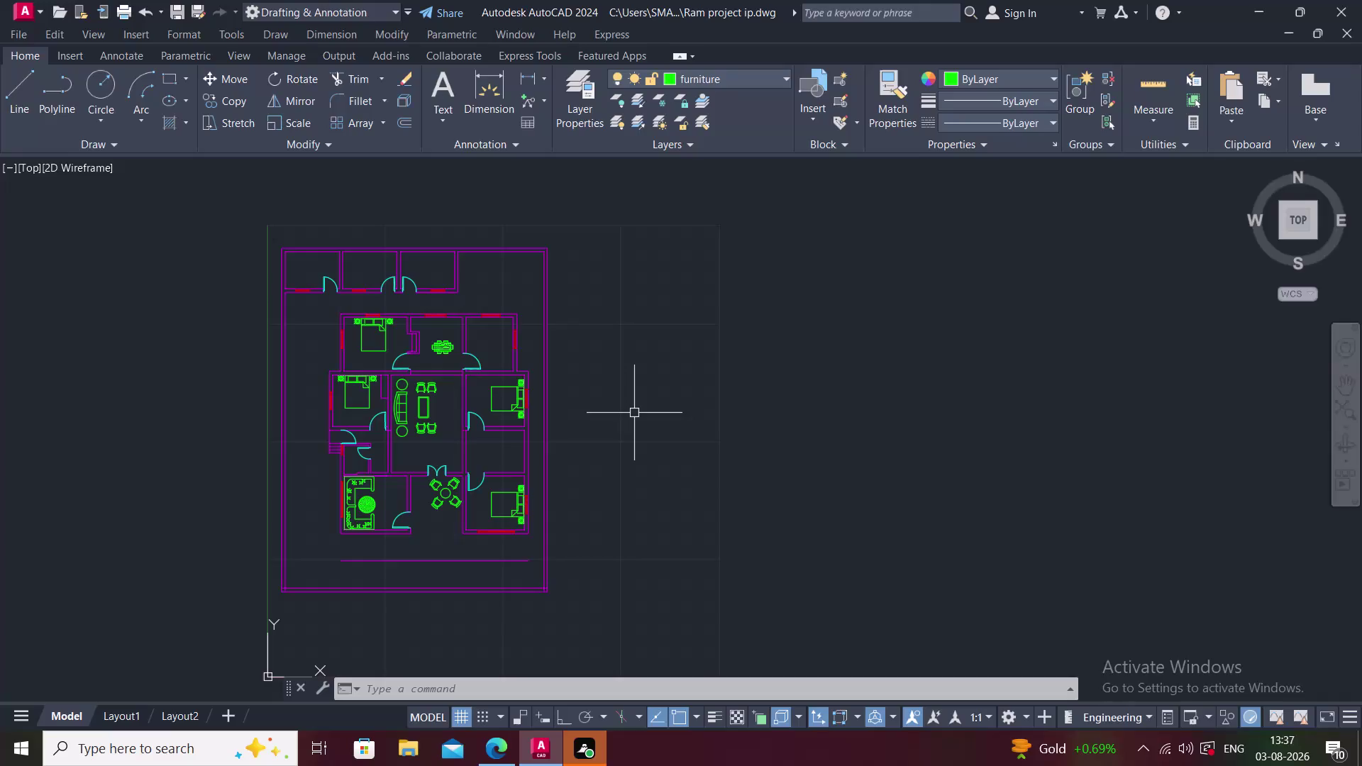
Reposition the floor plan and cancel the accidentally started DIMSTYLE command.
middle_drag(291, 481, 347, 426)
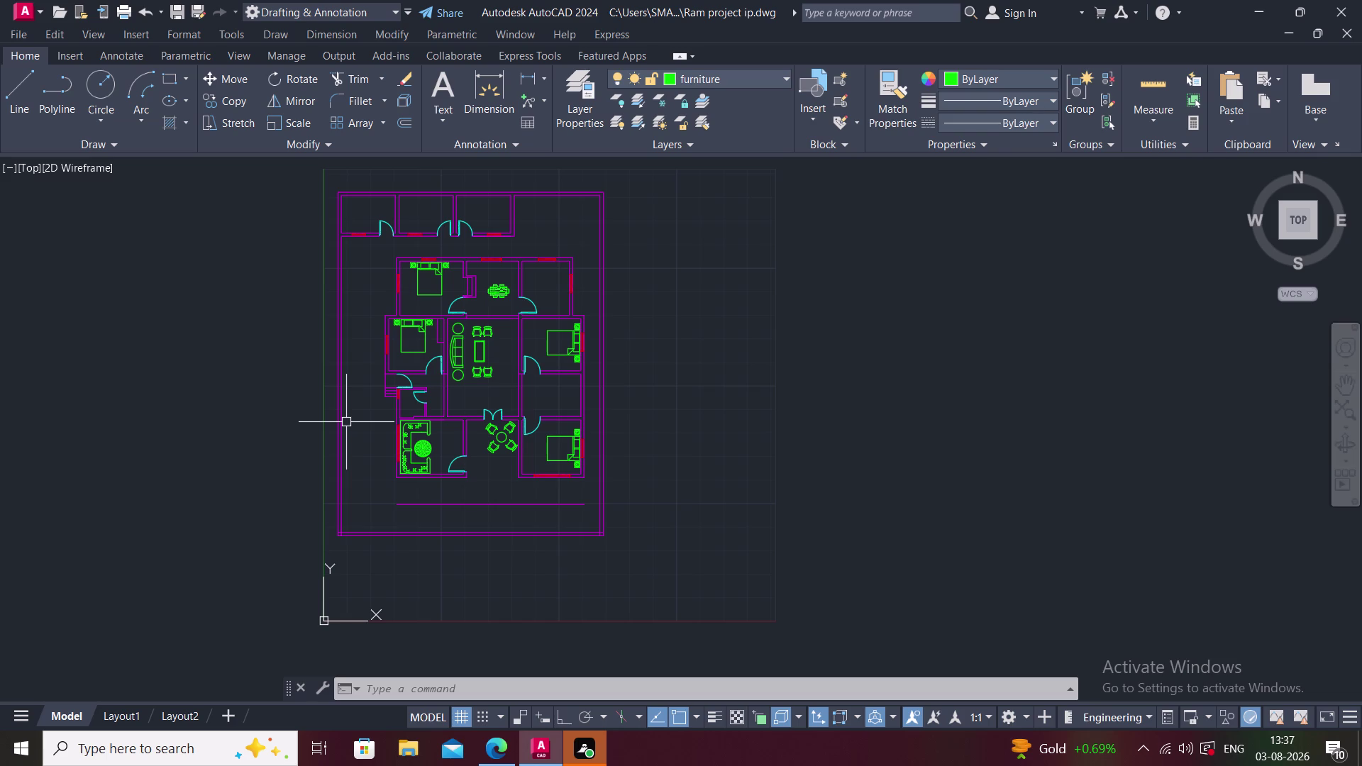
text(d)
key(space)
key(Escape)
key(Escape)
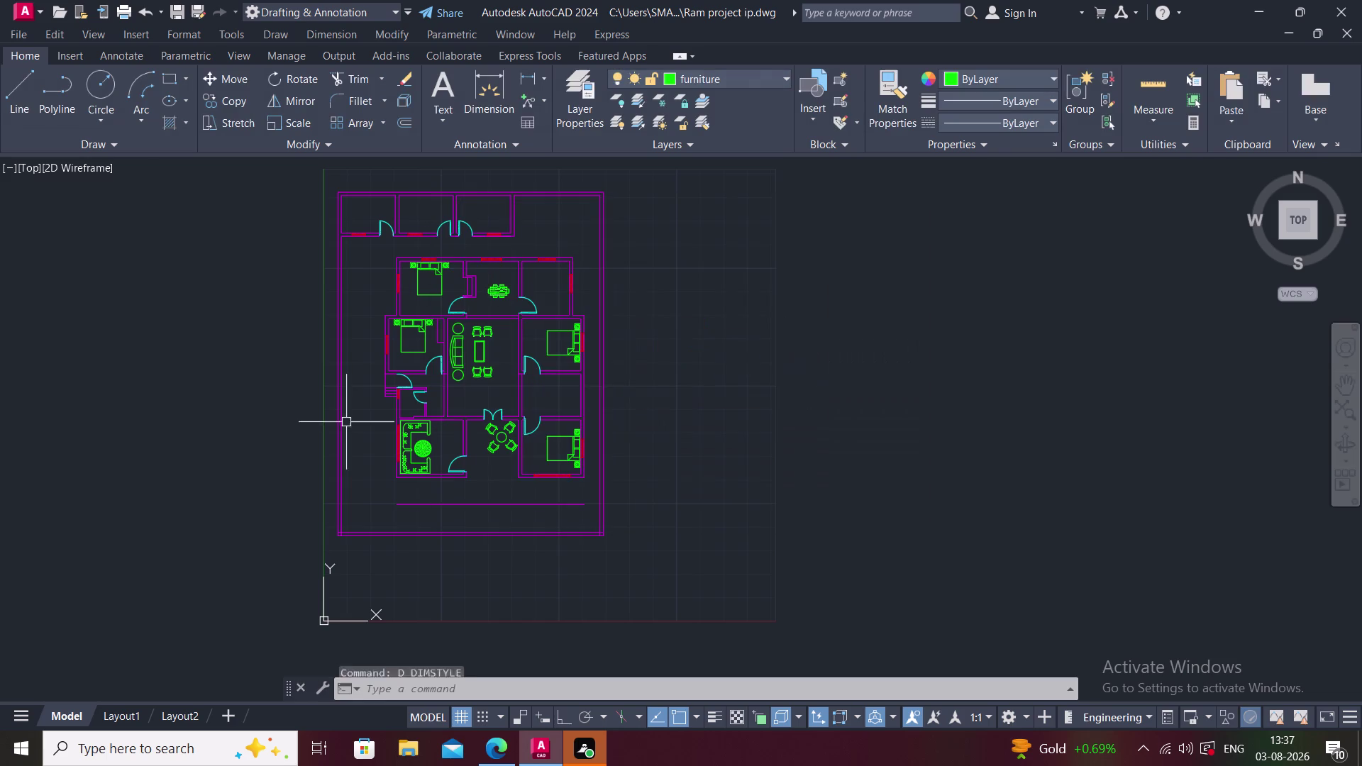
Zoom in on the upper rooms and discard the mistyped 'trxt' command.
middle_drag(407, 308, 424, 359)
scroll(up, 3)
middle_drag(400, 321, 426, 427)
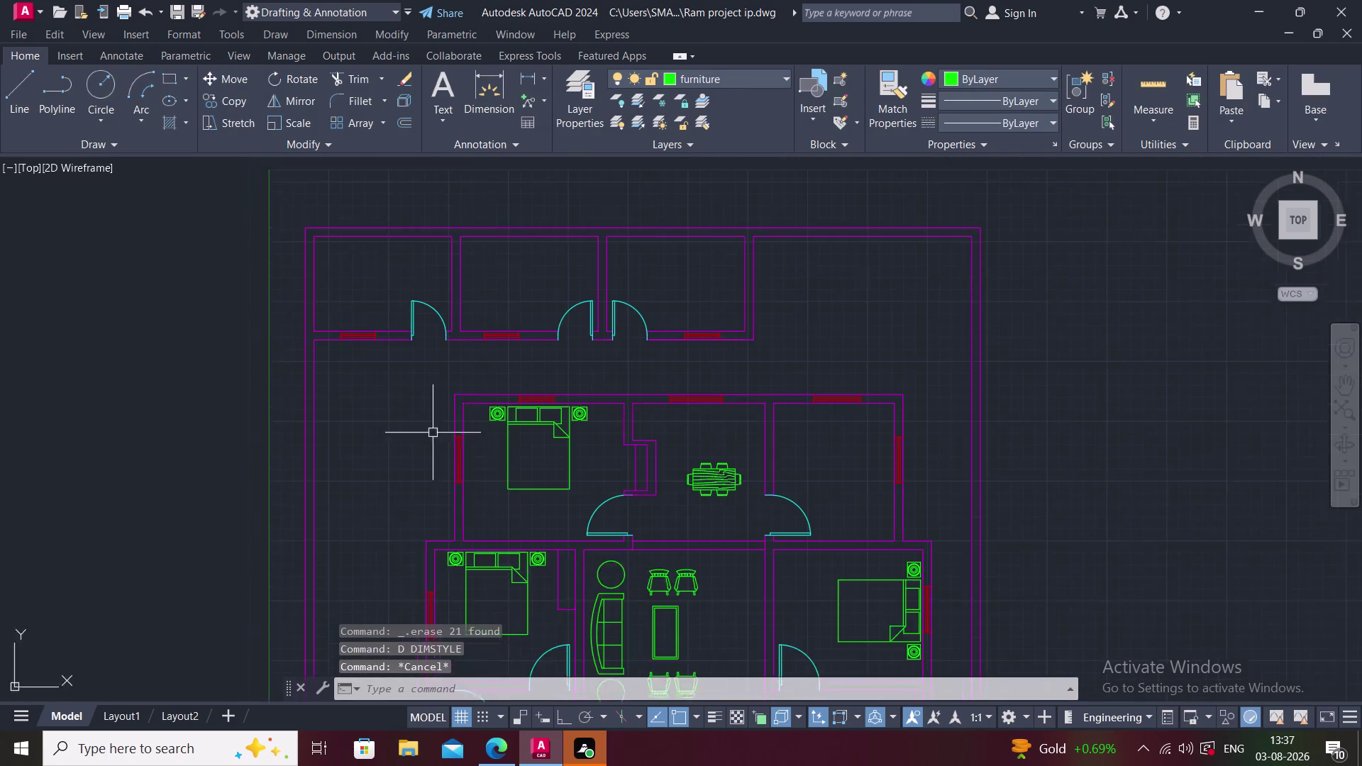
text(trxt)
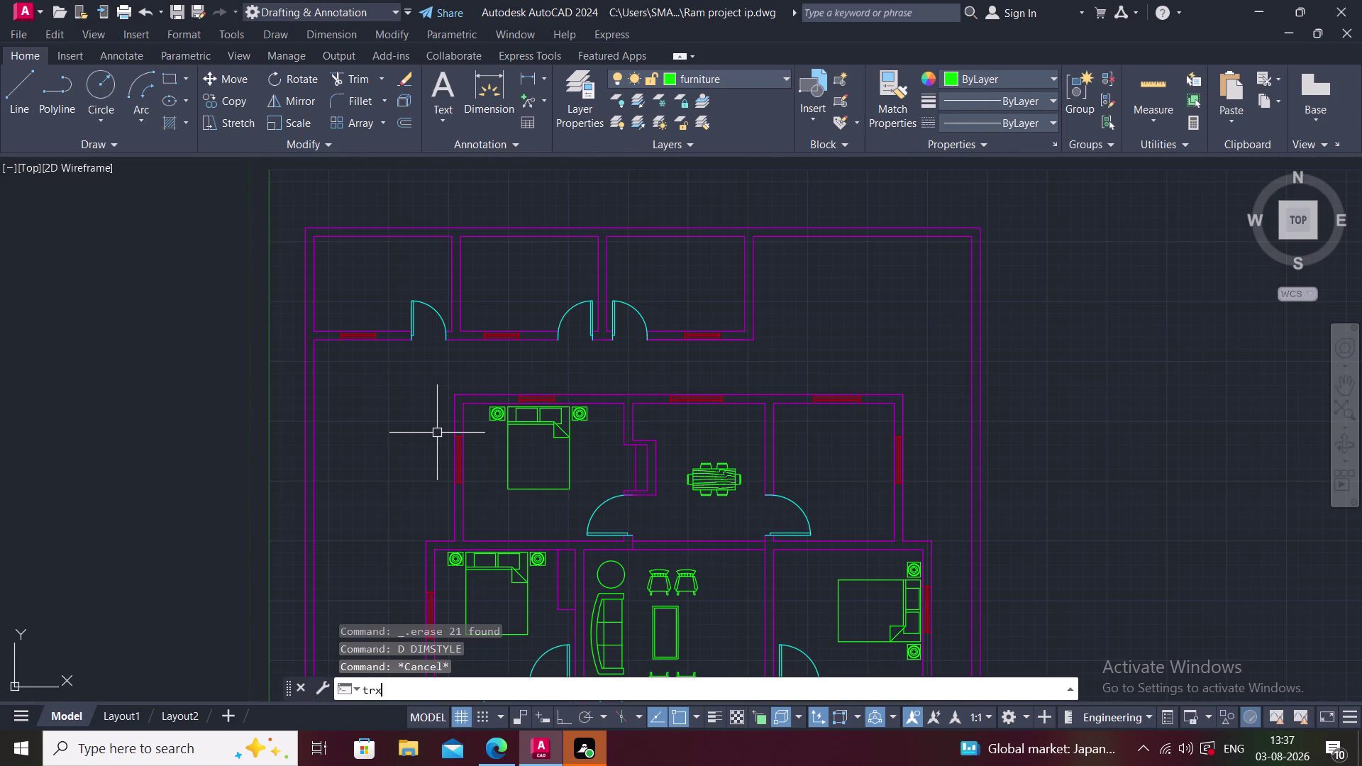
key(Escape)
key(Escape)
Start single-line TEXT in the top-left room, with height picked under Ortho and rotation 0.
text(t)
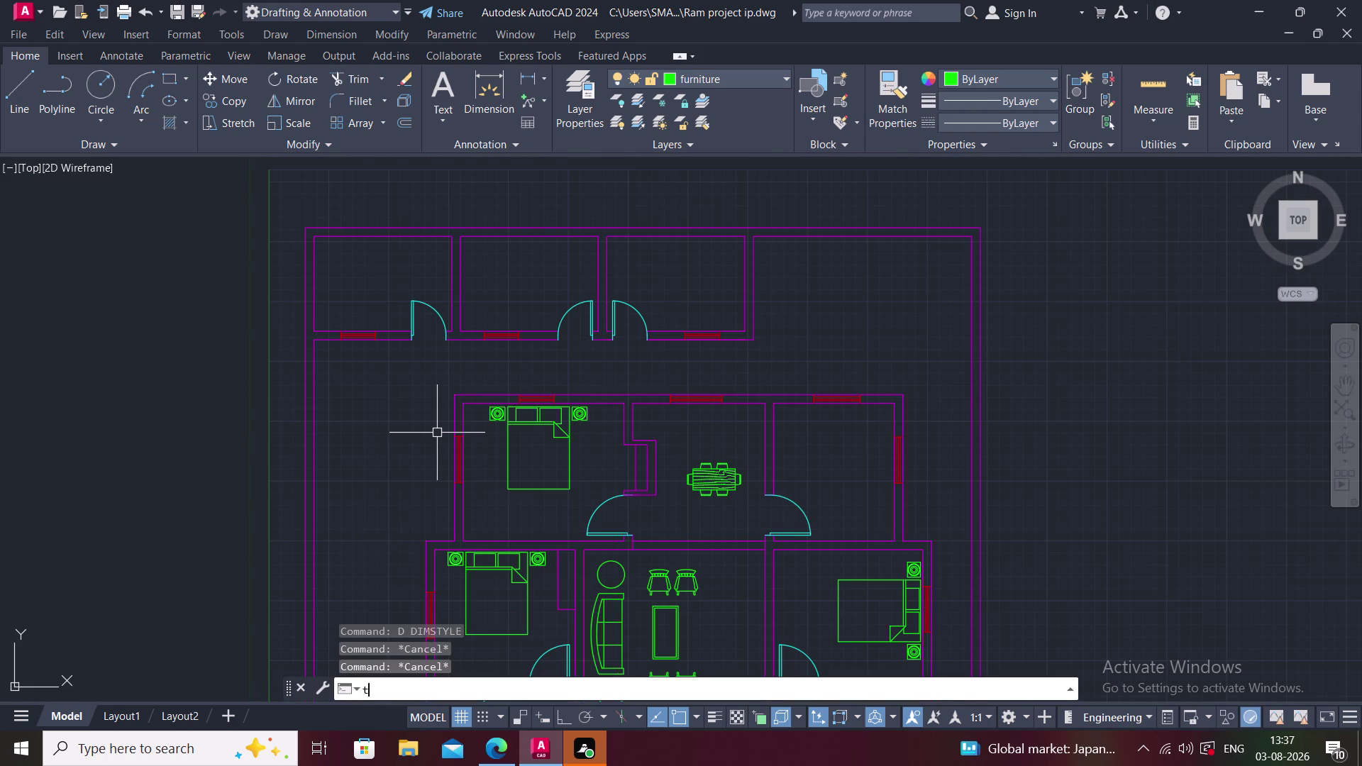
text(ext)
key(space)
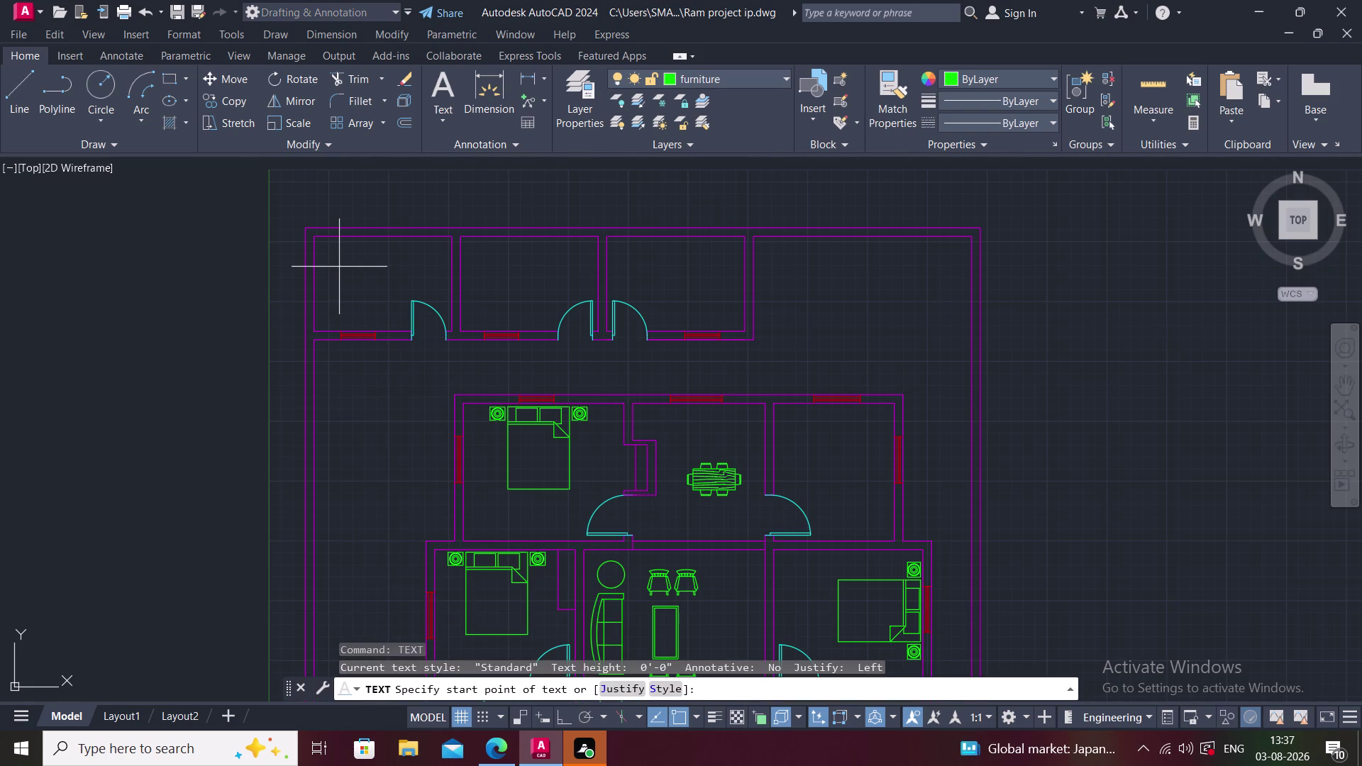
click(339, 266)
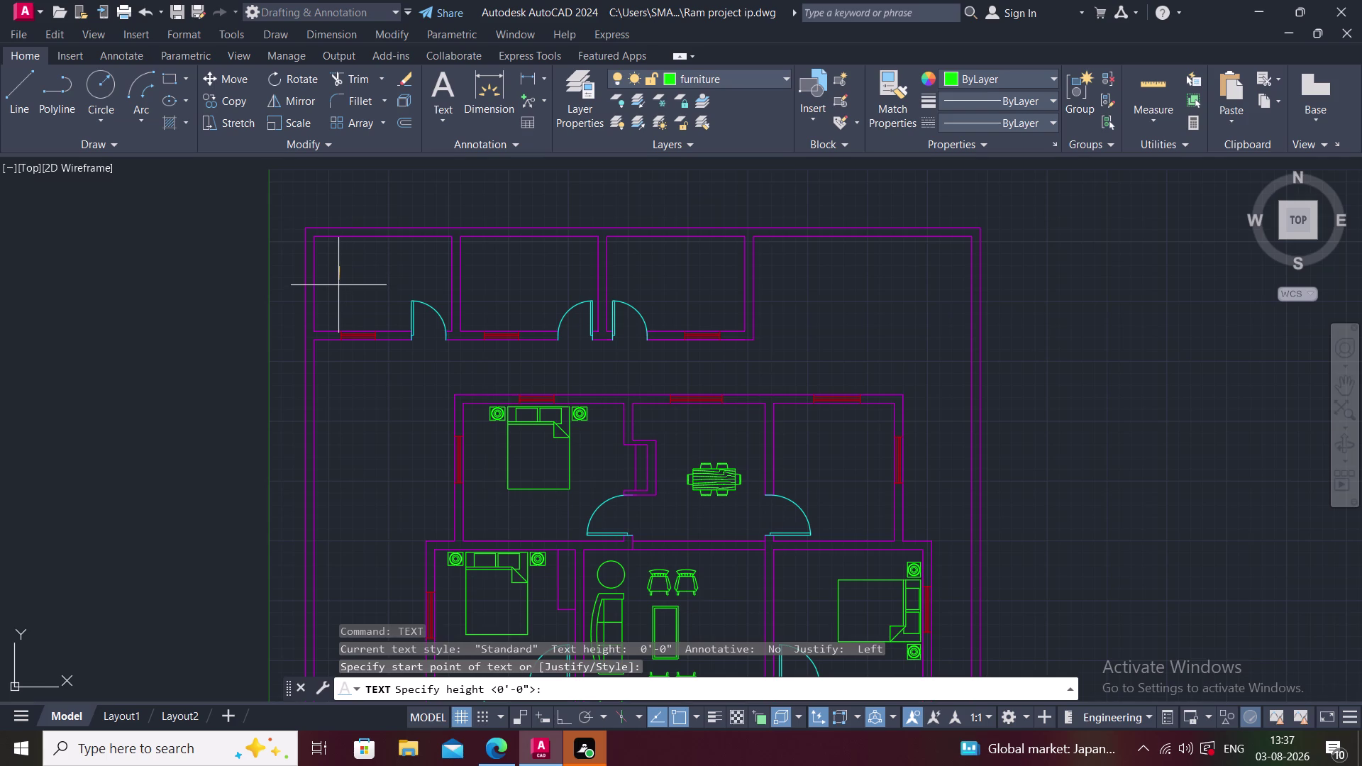
key(F8)
scroll(up, 3)
click(338, 285)
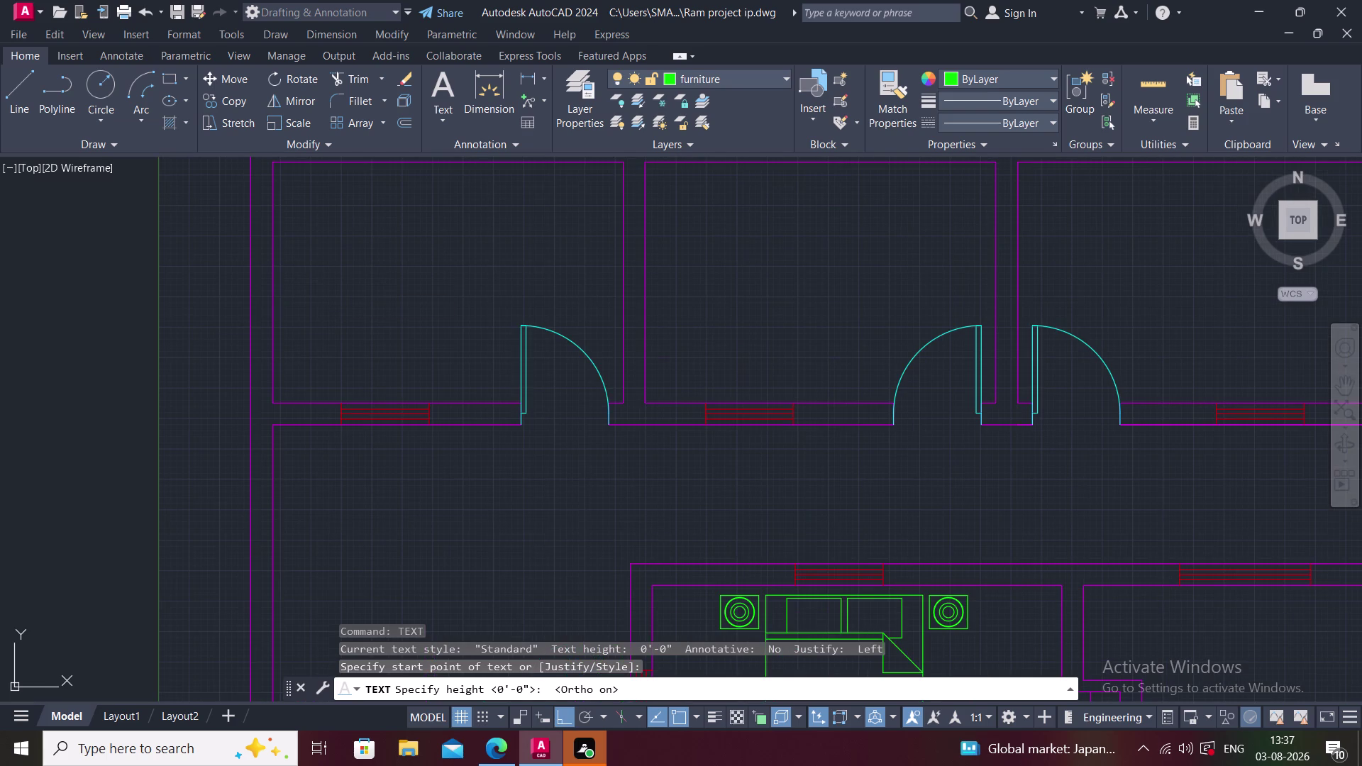
key(space)
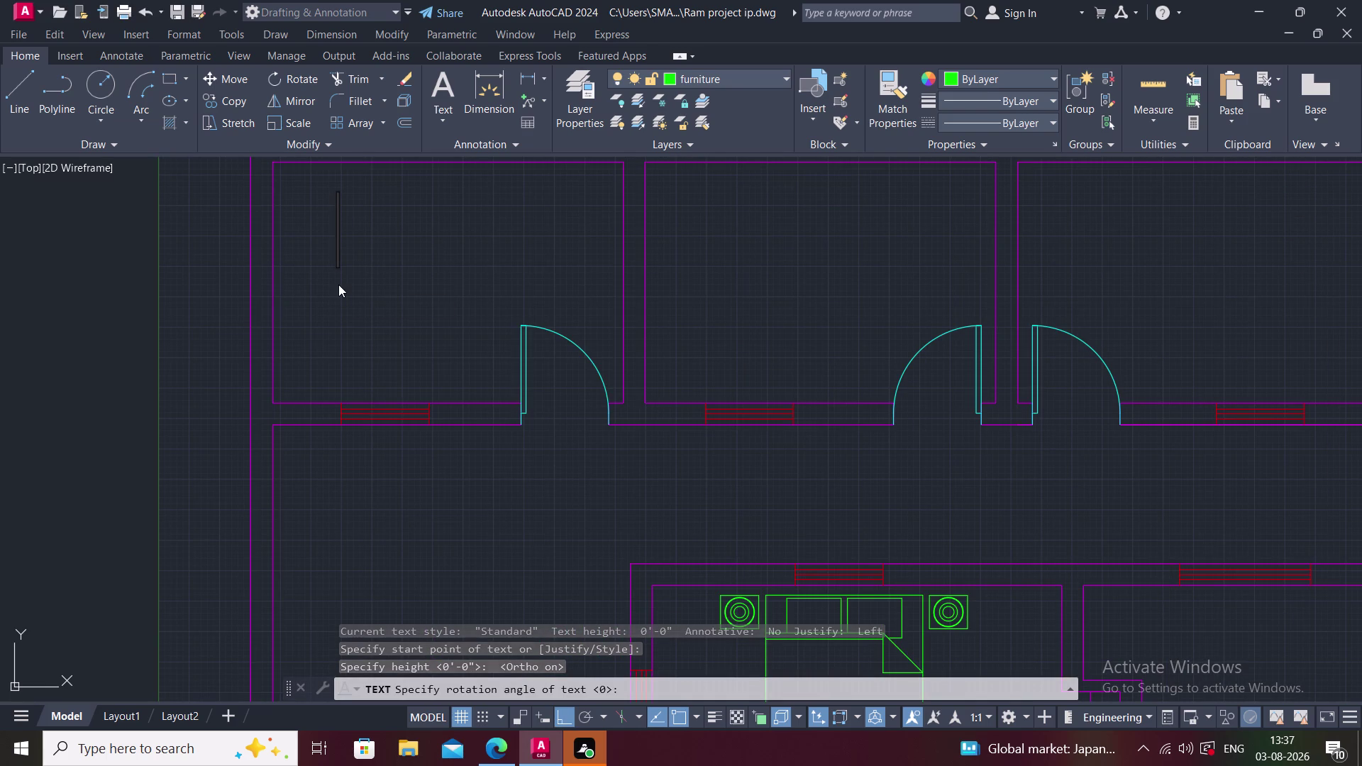
Enter the label text 'ROOM', end the text command and select the label.
text(RO)
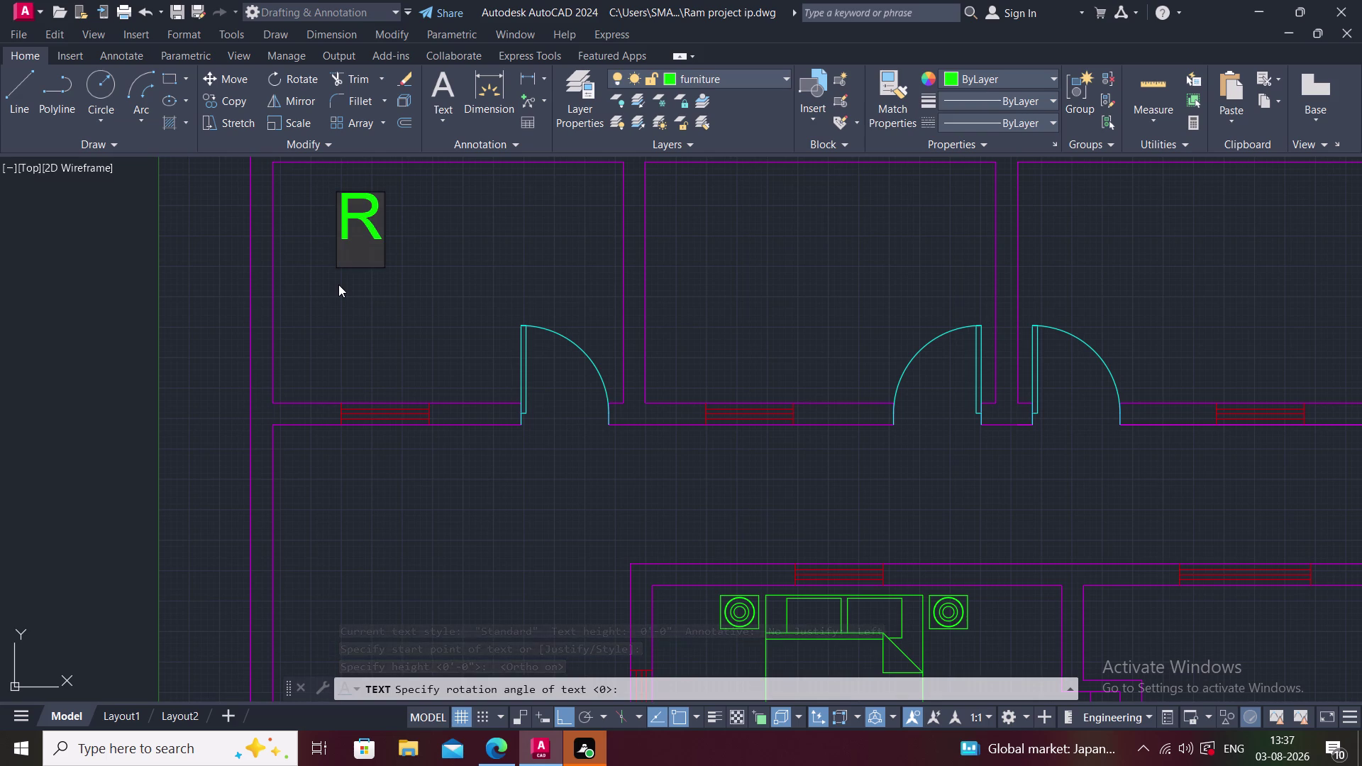
text(M)
key(BackSpace)
text(O)
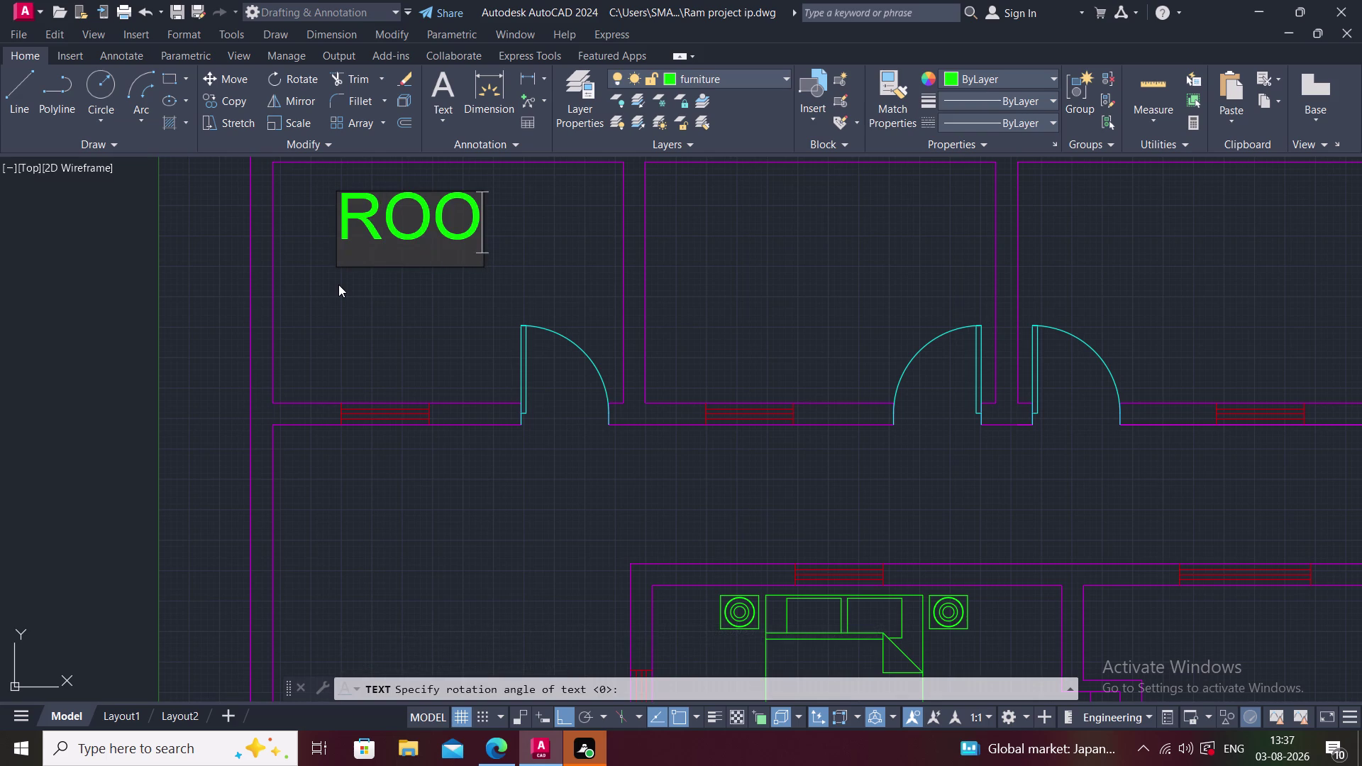
text(M)
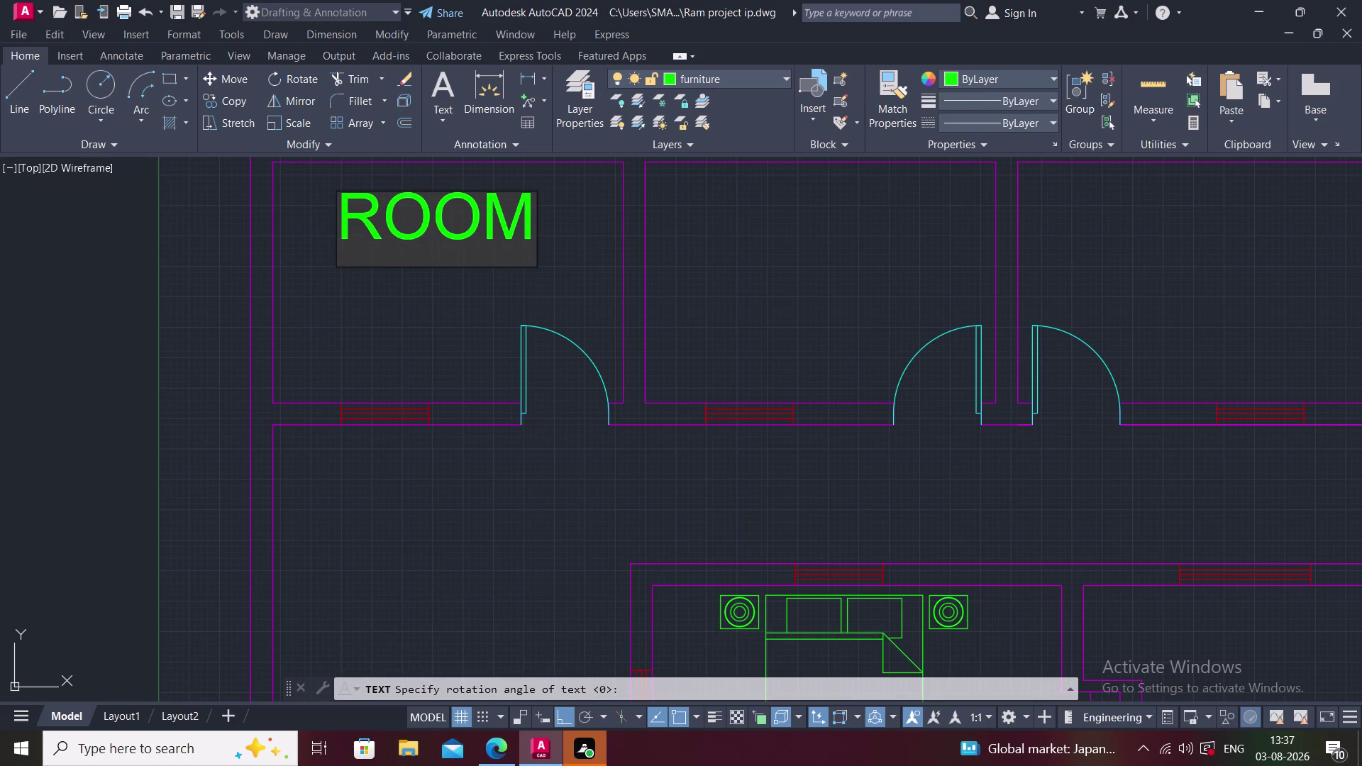
click(413, 322)
middle_drag(414, 322, 372, 358)
key(Escape)
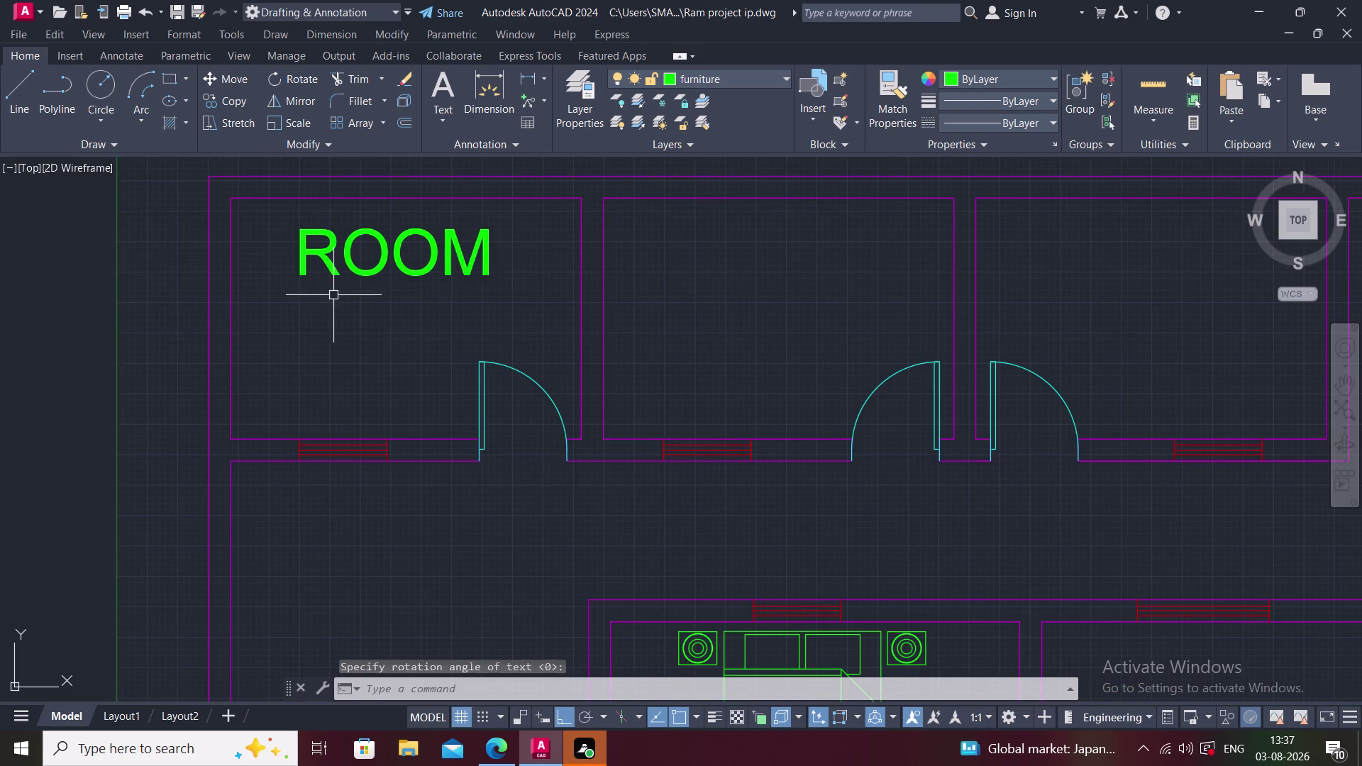
click(308, 247)
Change a layer's colour to yellow from the layer list, turning the ROOM label yellow.
click(762, 80)
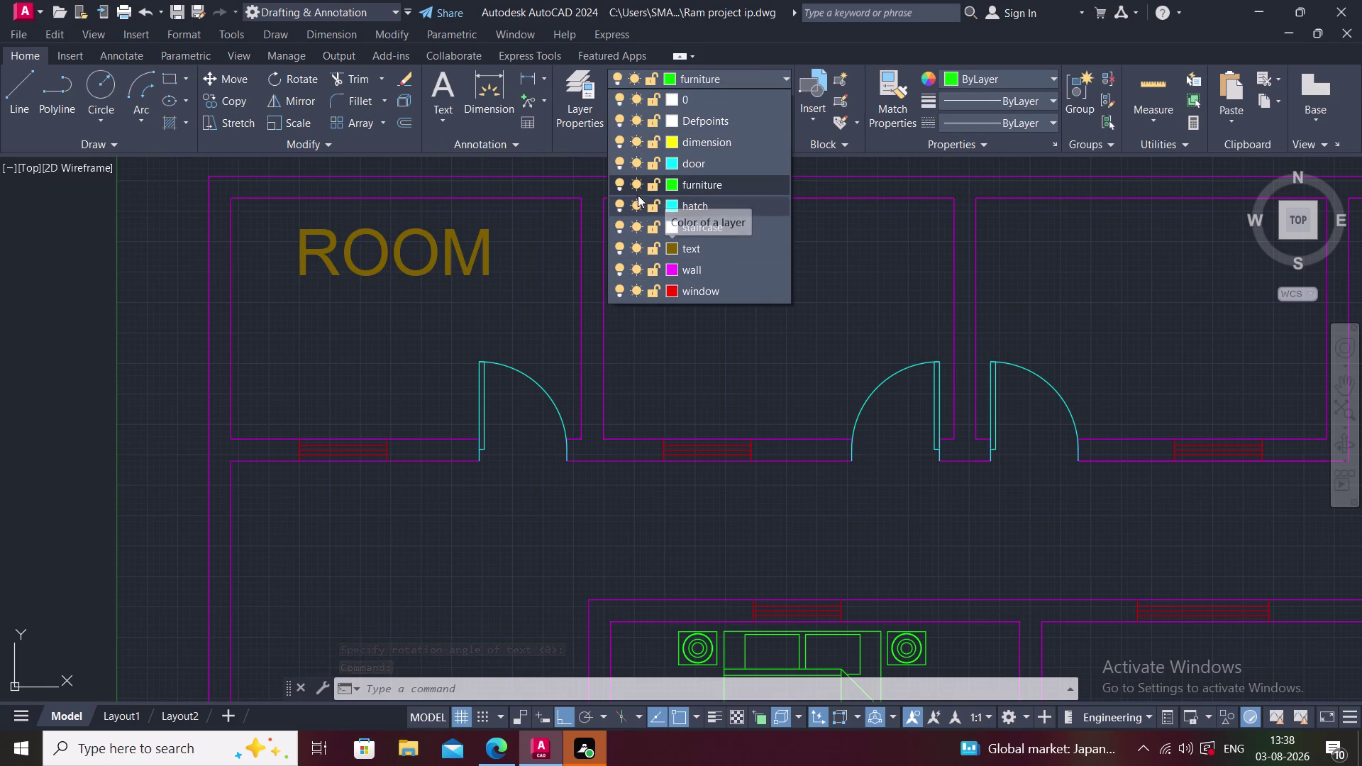
click(677, 142)
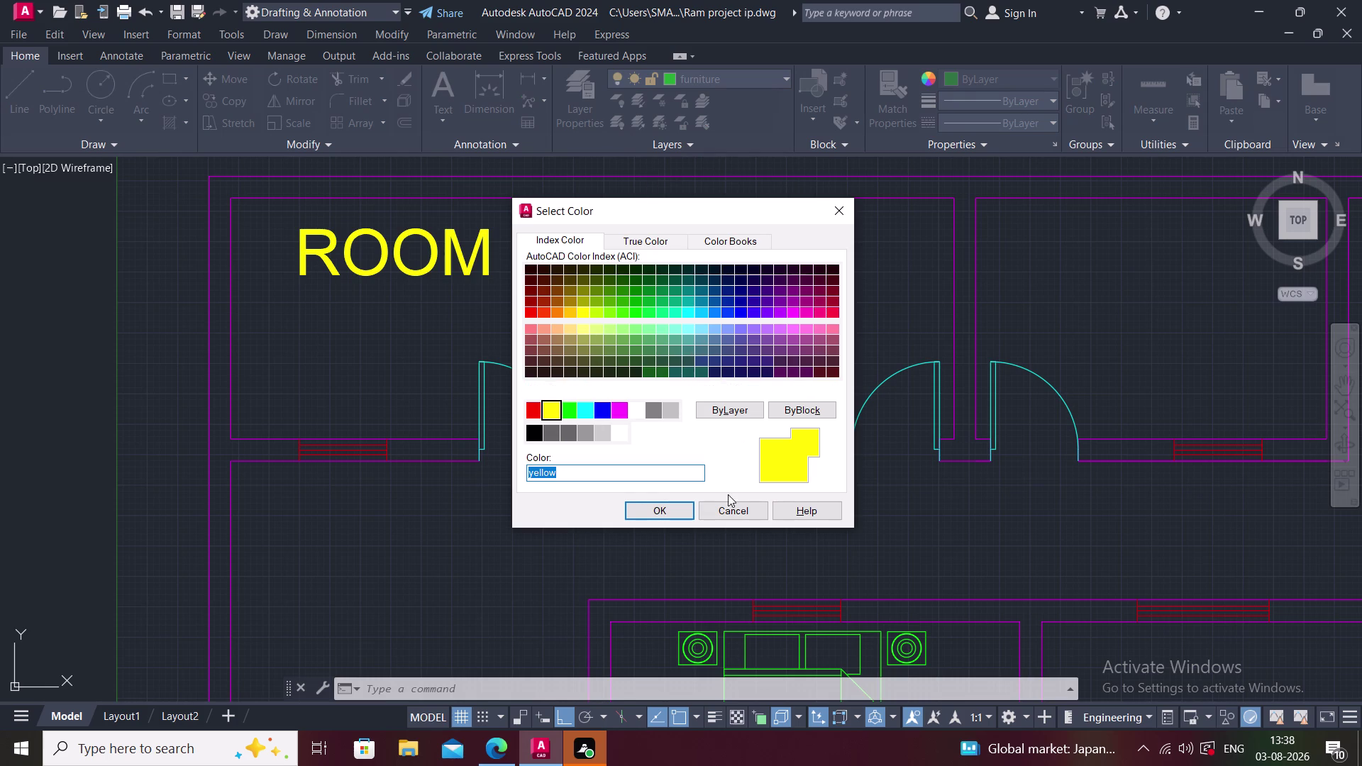
click(668, 515)
click(426, 377)
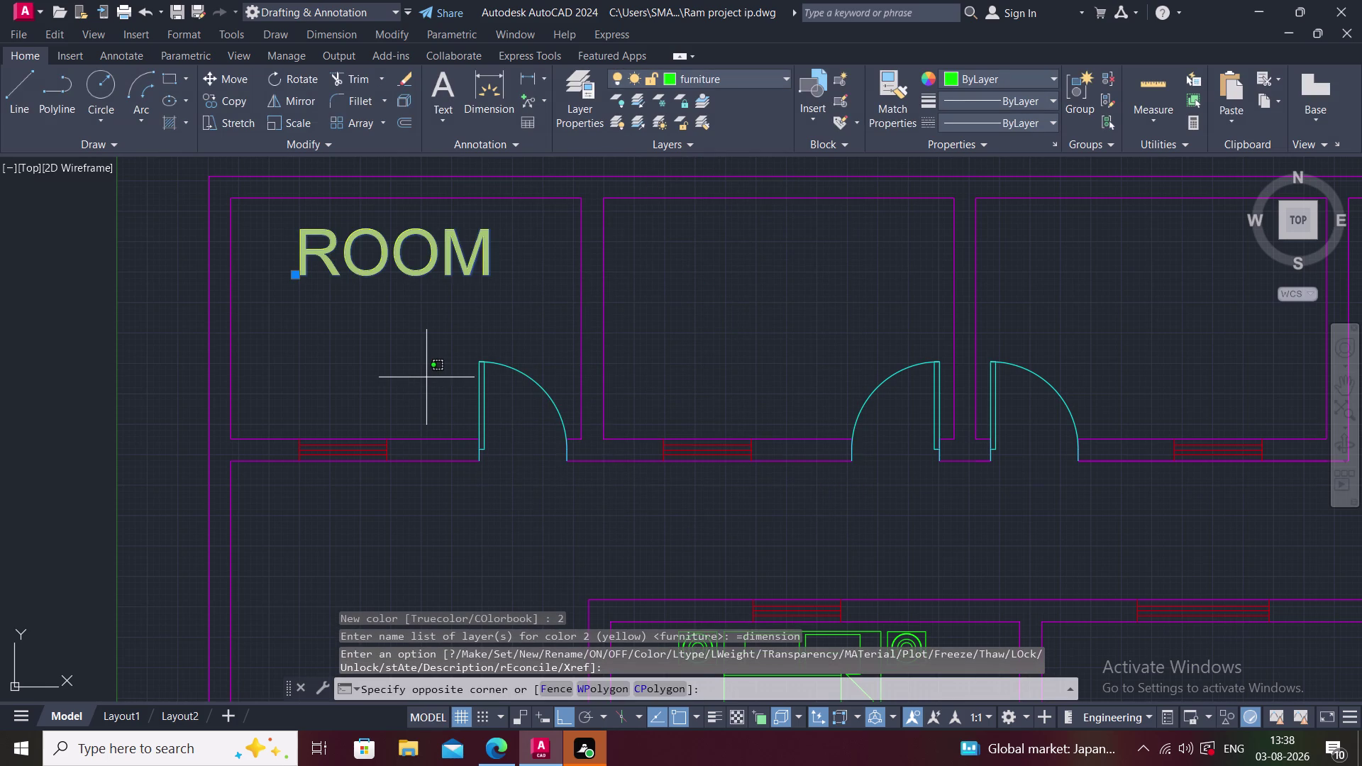
key(Escape)
key(Escape)
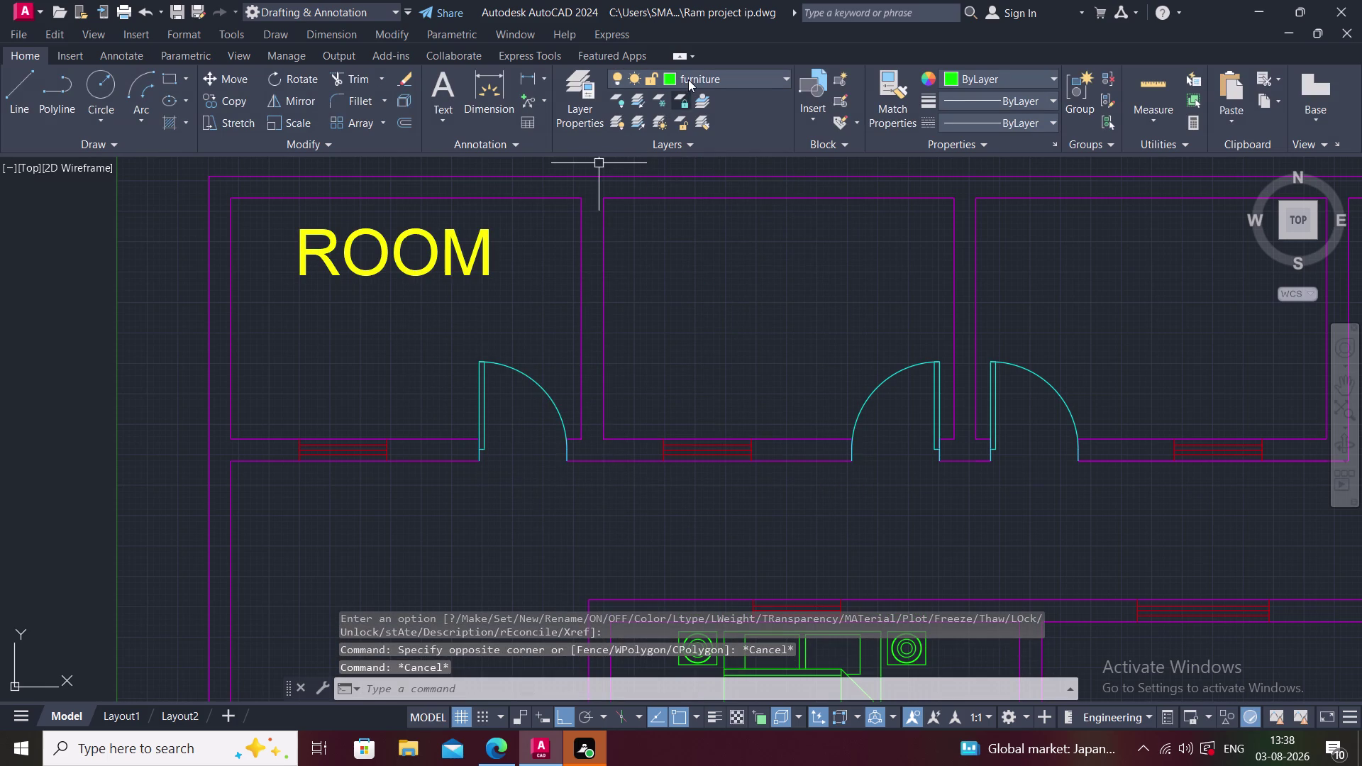
Make the dimension layer the current layer.
click(688, 79)
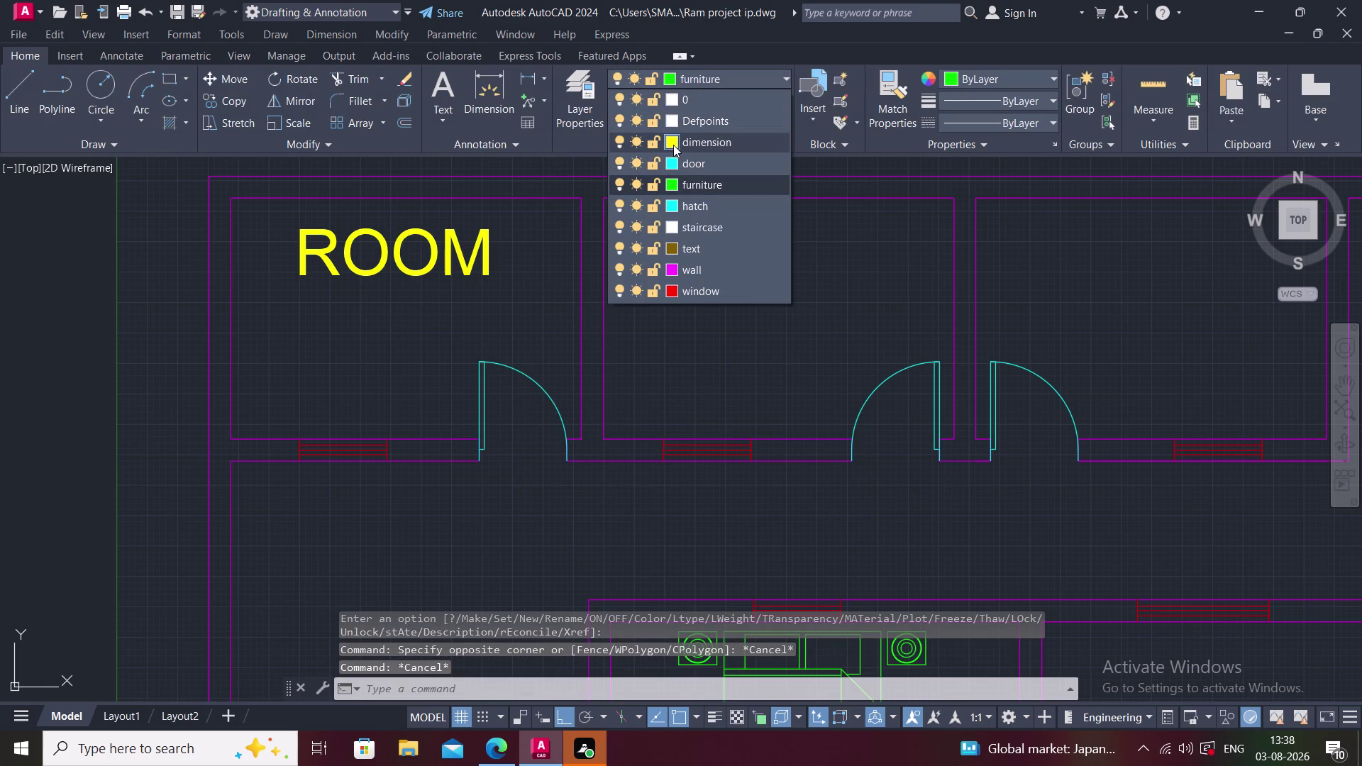
click(698, 140)
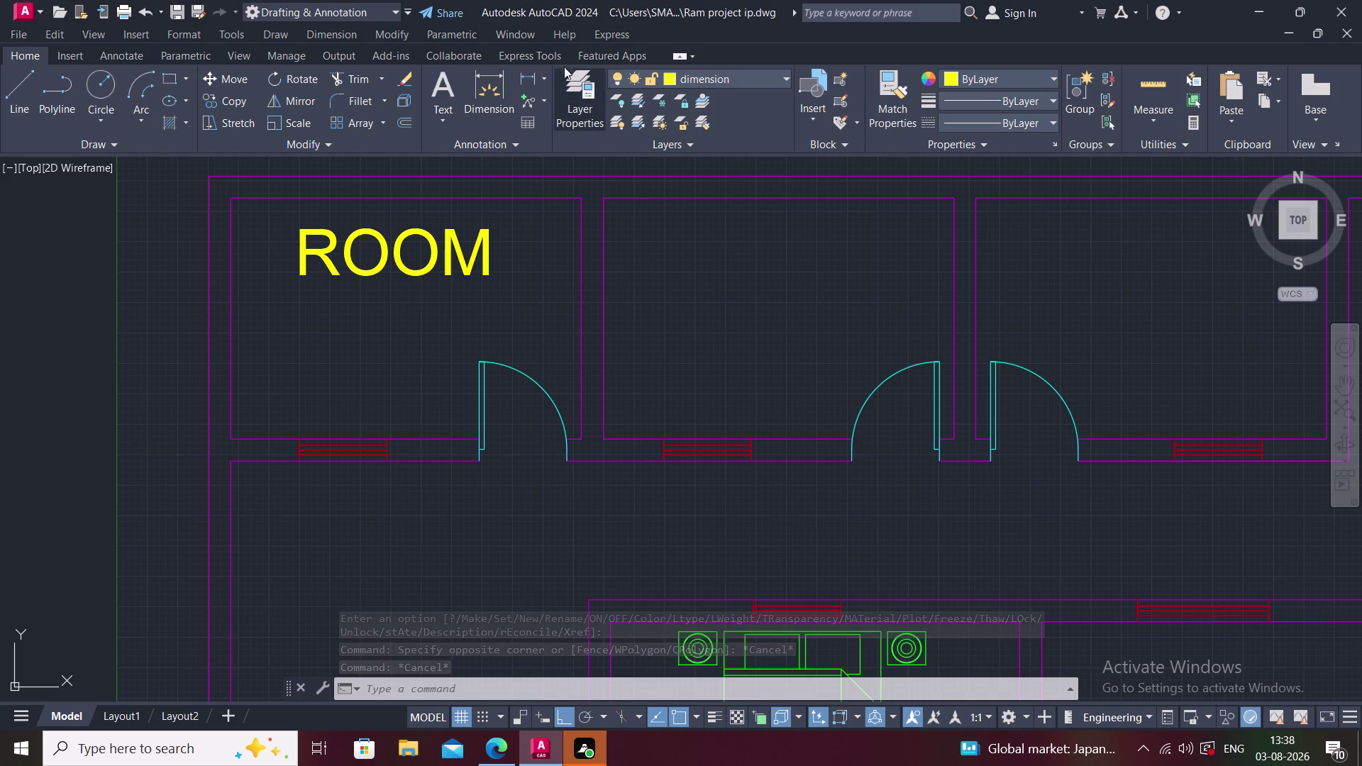
click(573, 132)
In Layer Properties Manager, recolour the text layer from 44 to yellow and close it.
click(579, 114)
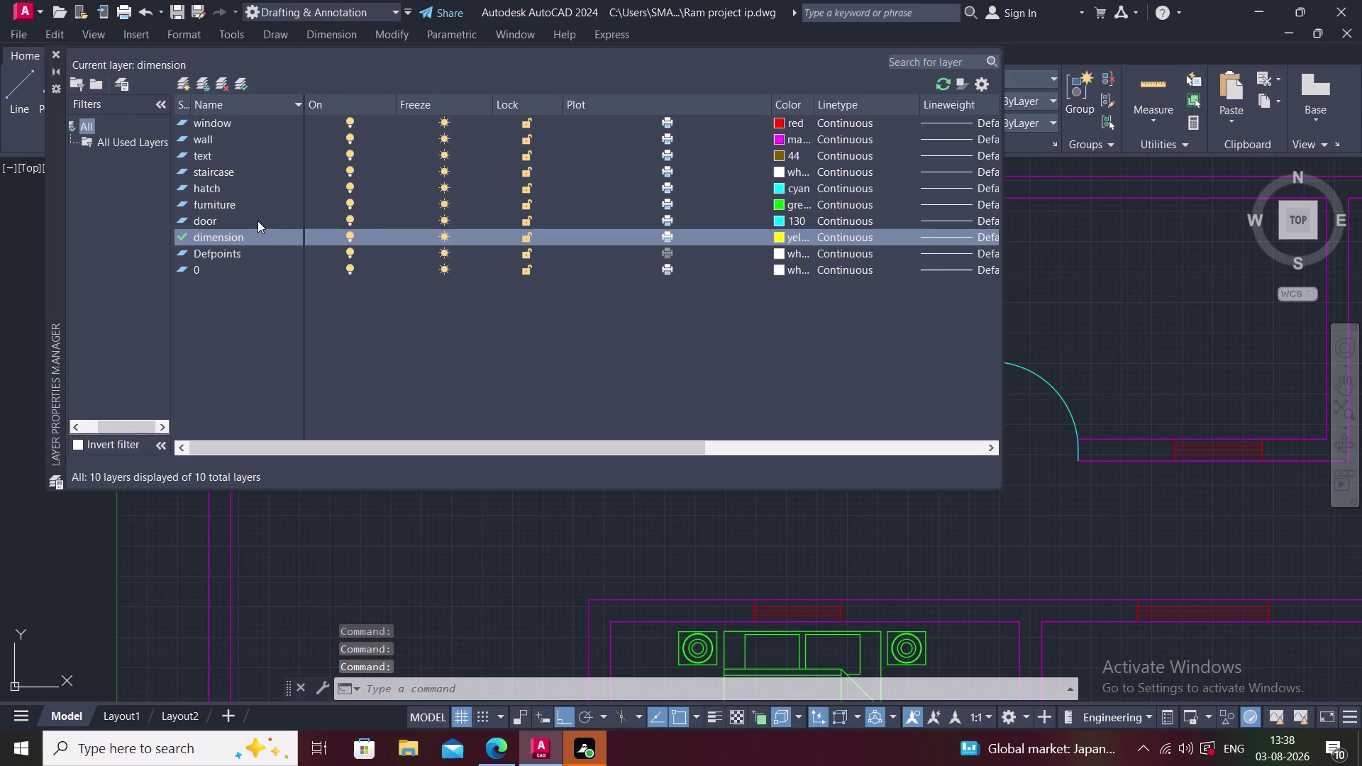
click(267, 148)
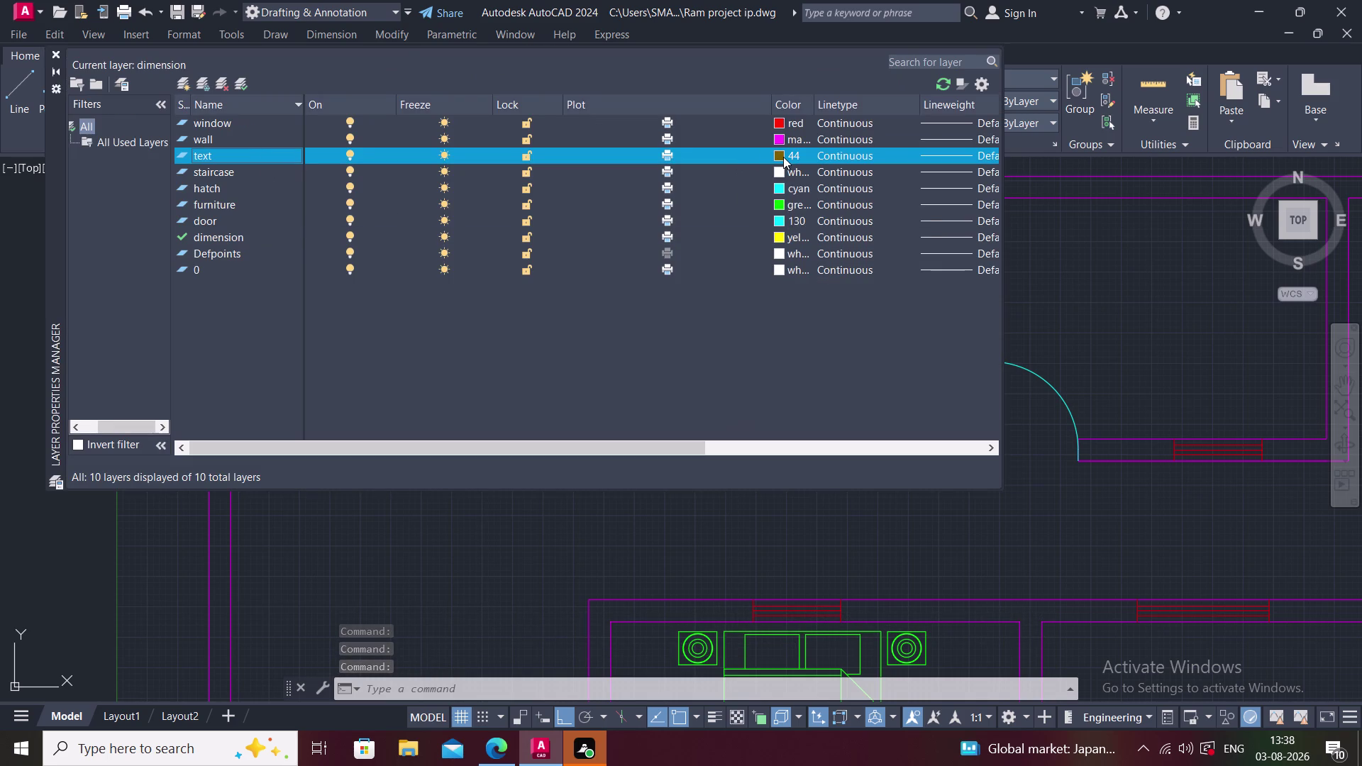
click(777, 156)
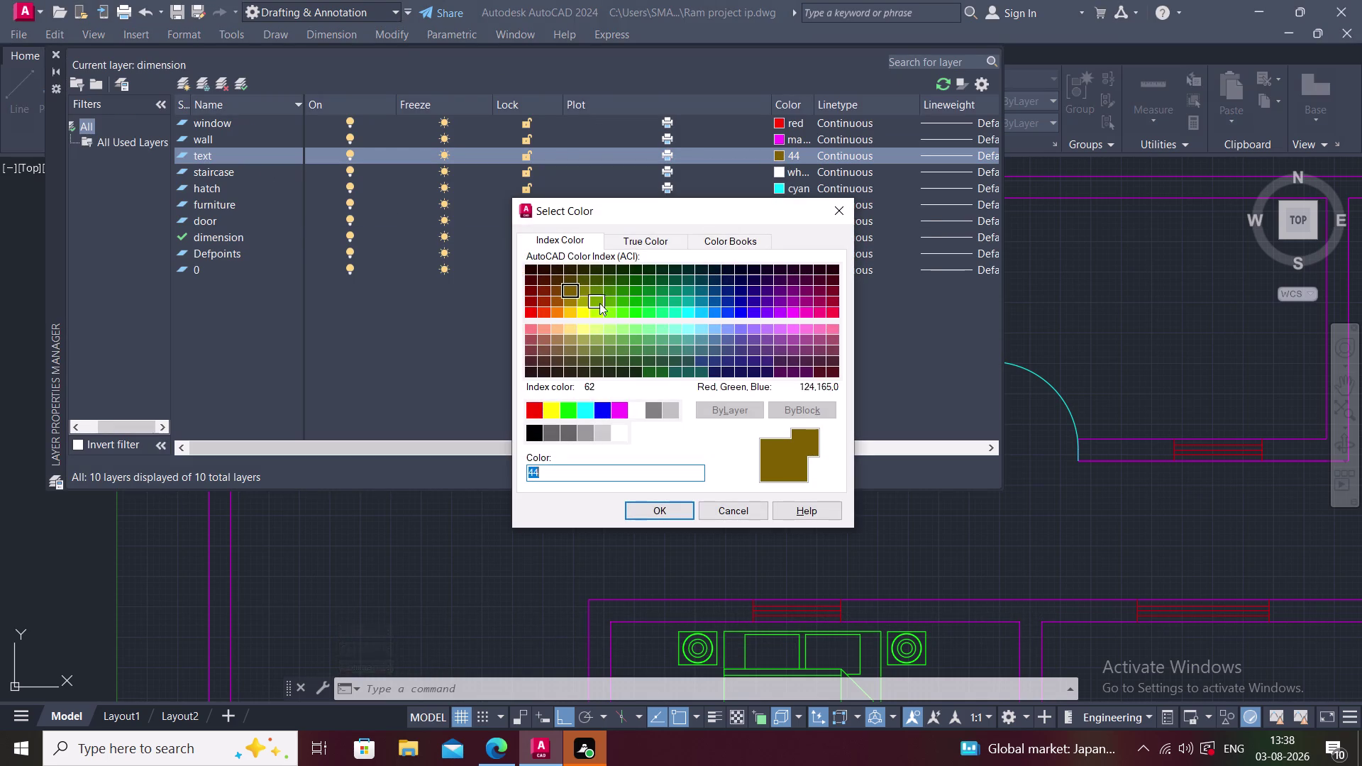
click(547, 413)
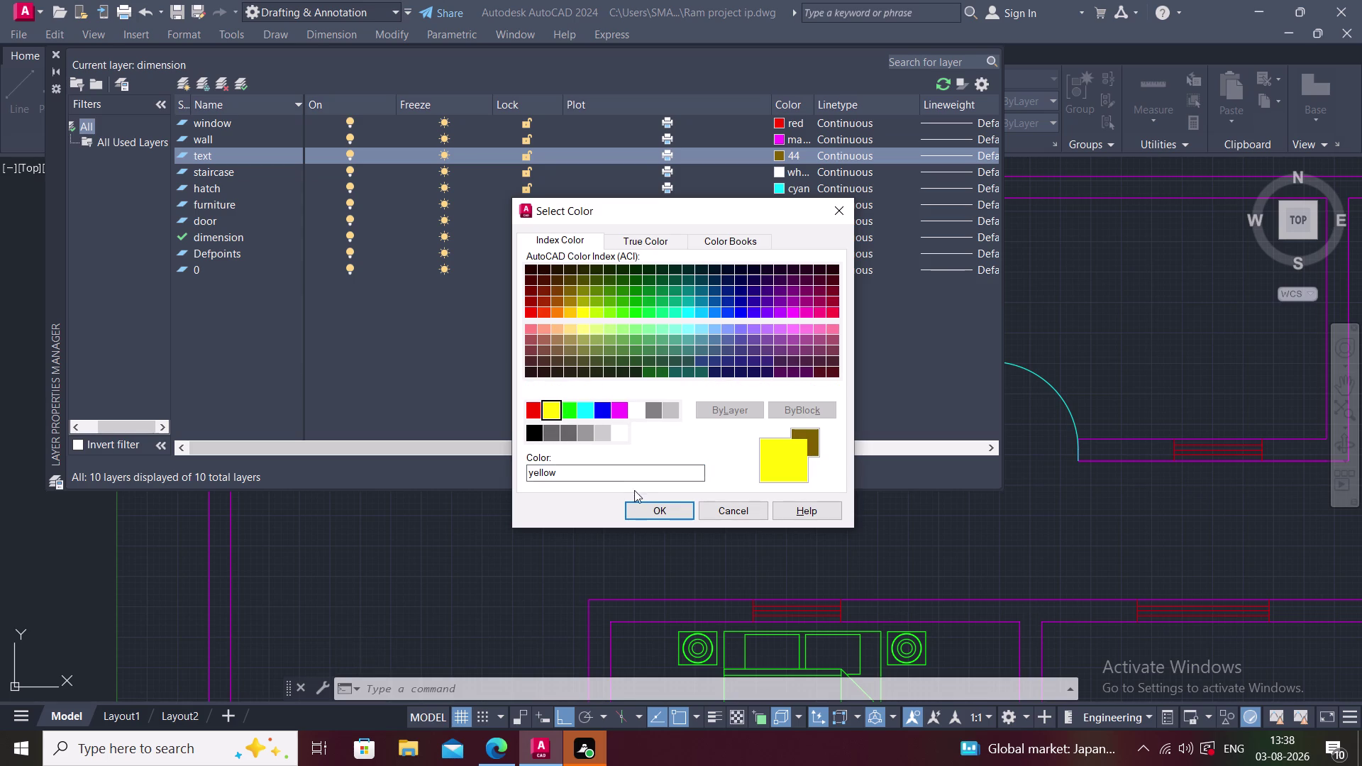
click(640, 508)
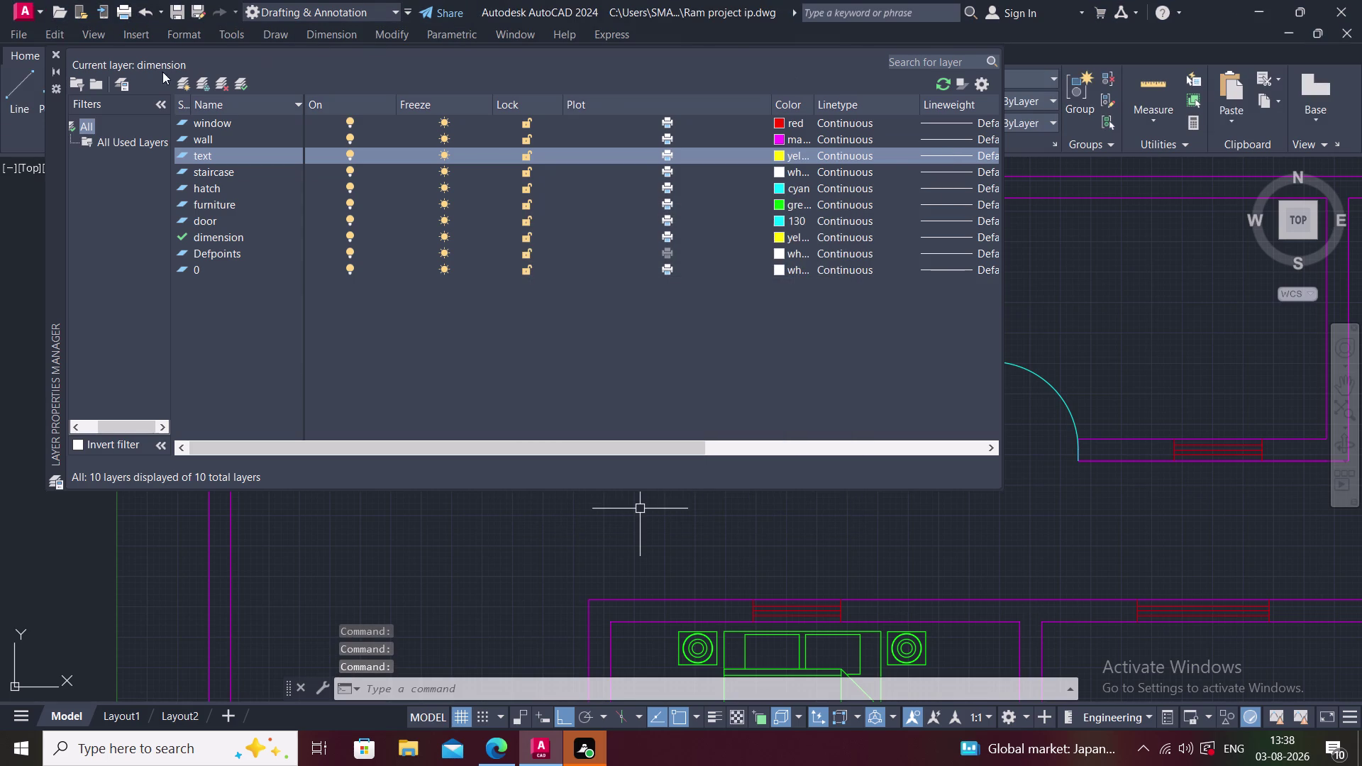
click(55, 51)
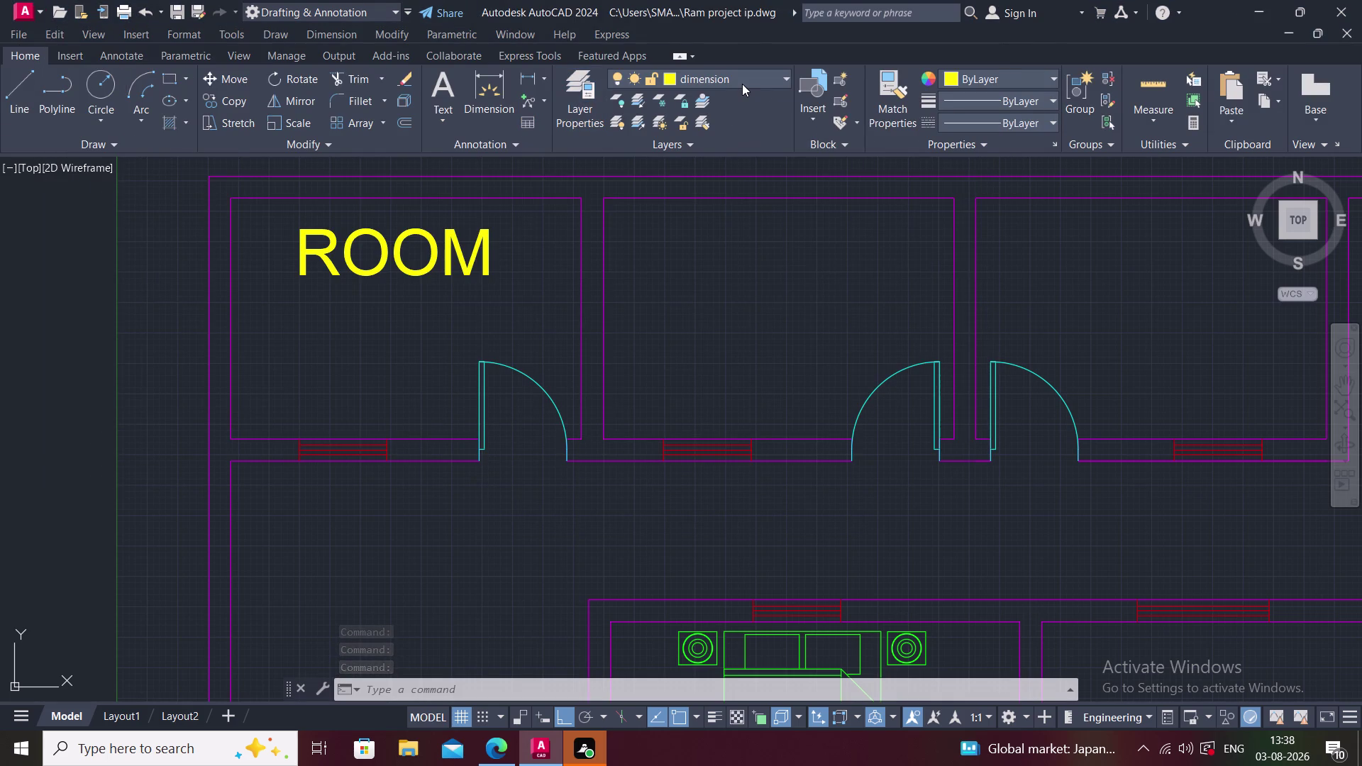
click(742, 84)
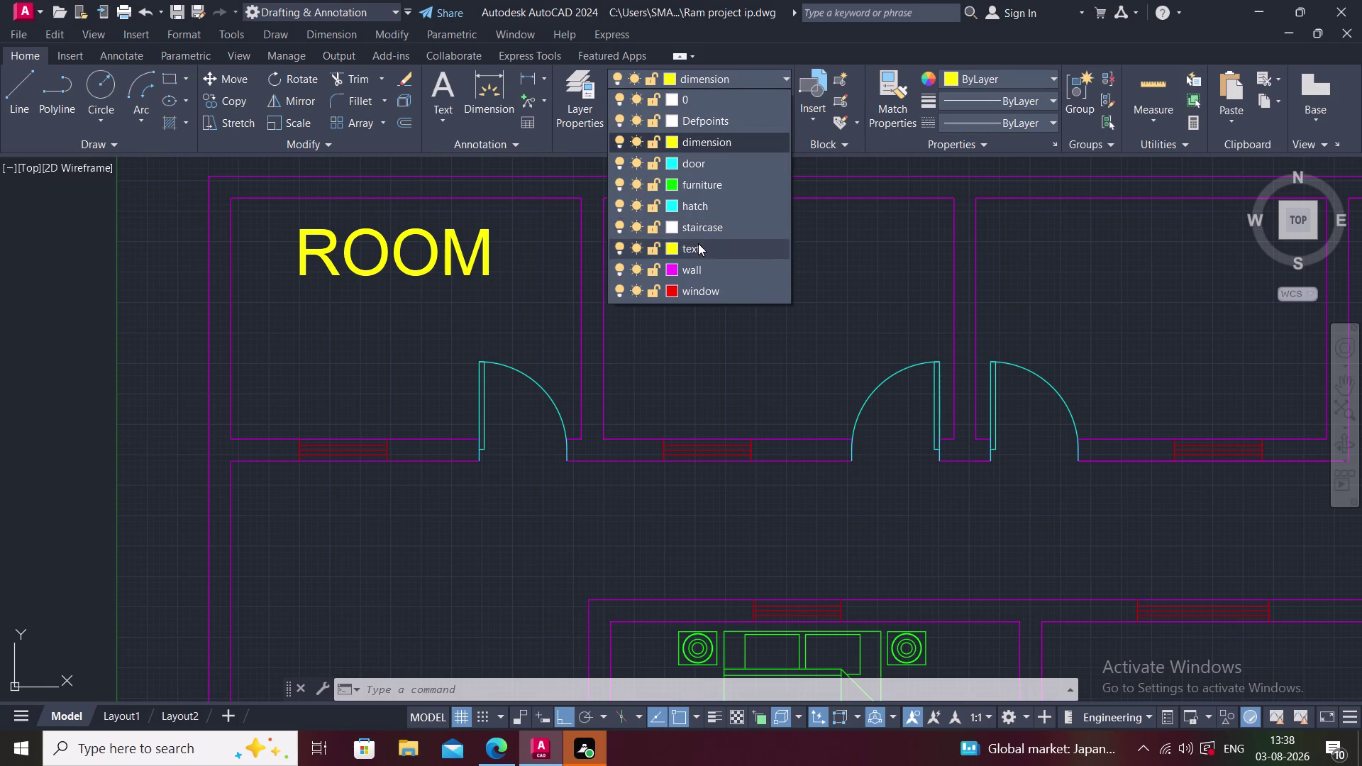
Make text the current layer and select the ROOM label after stray edit attempts.
click(697, 244)
middle_drag(593, 268, 564, 272)
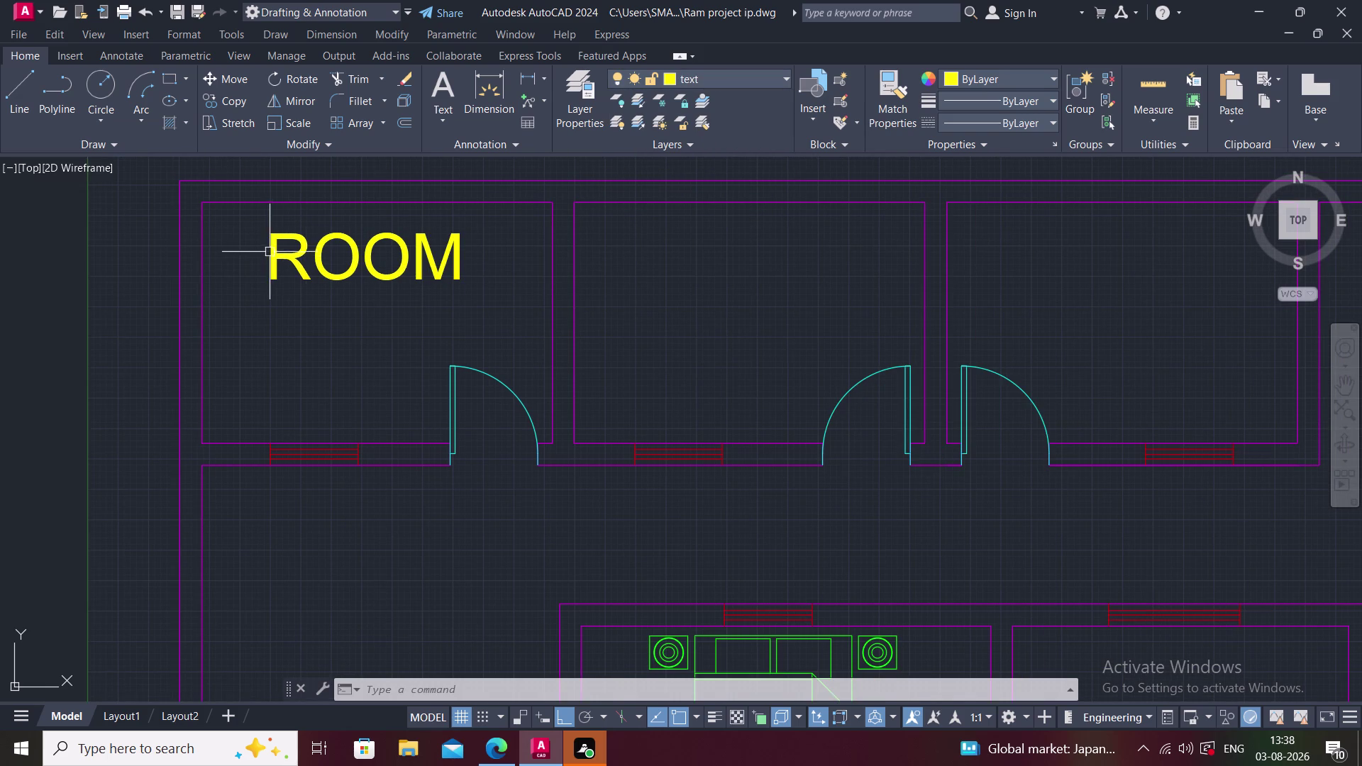
click(273, 243)
double_click(275, 243)
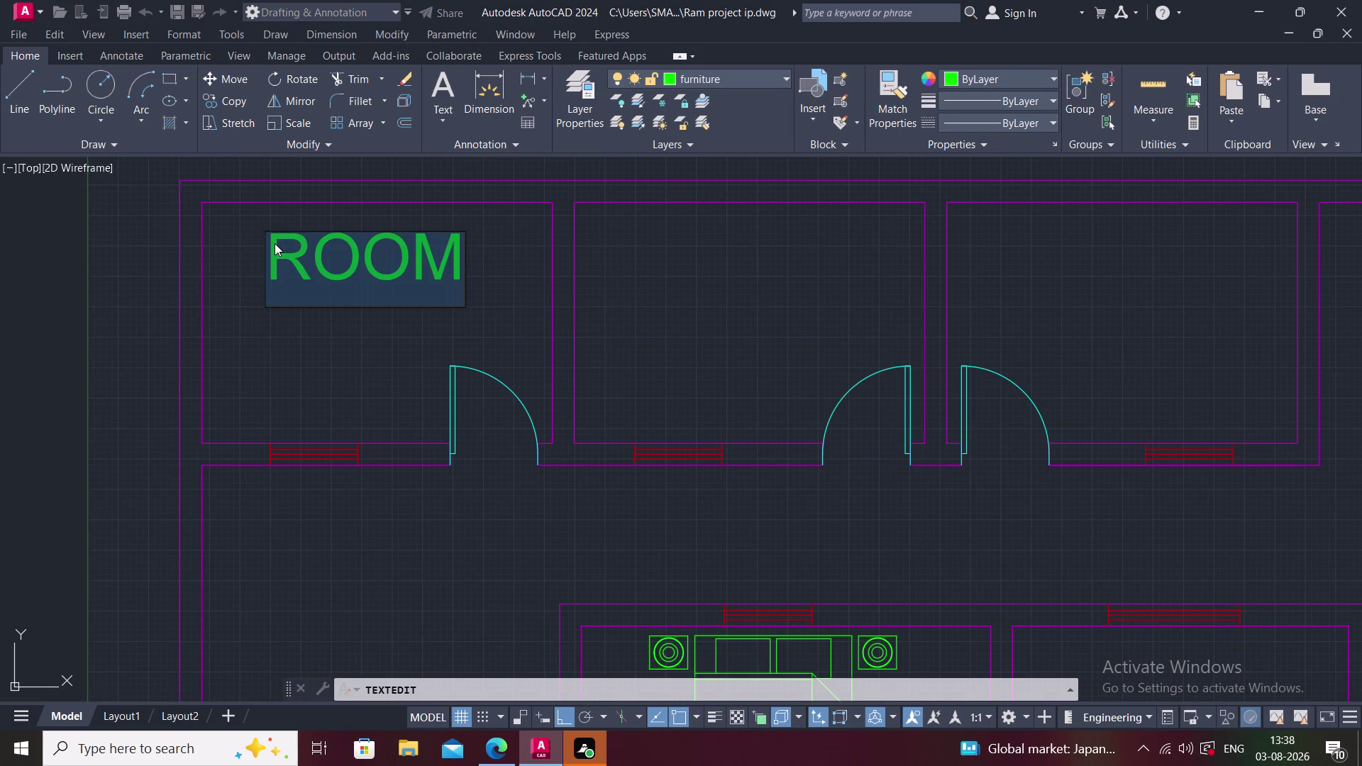
key(Escape)
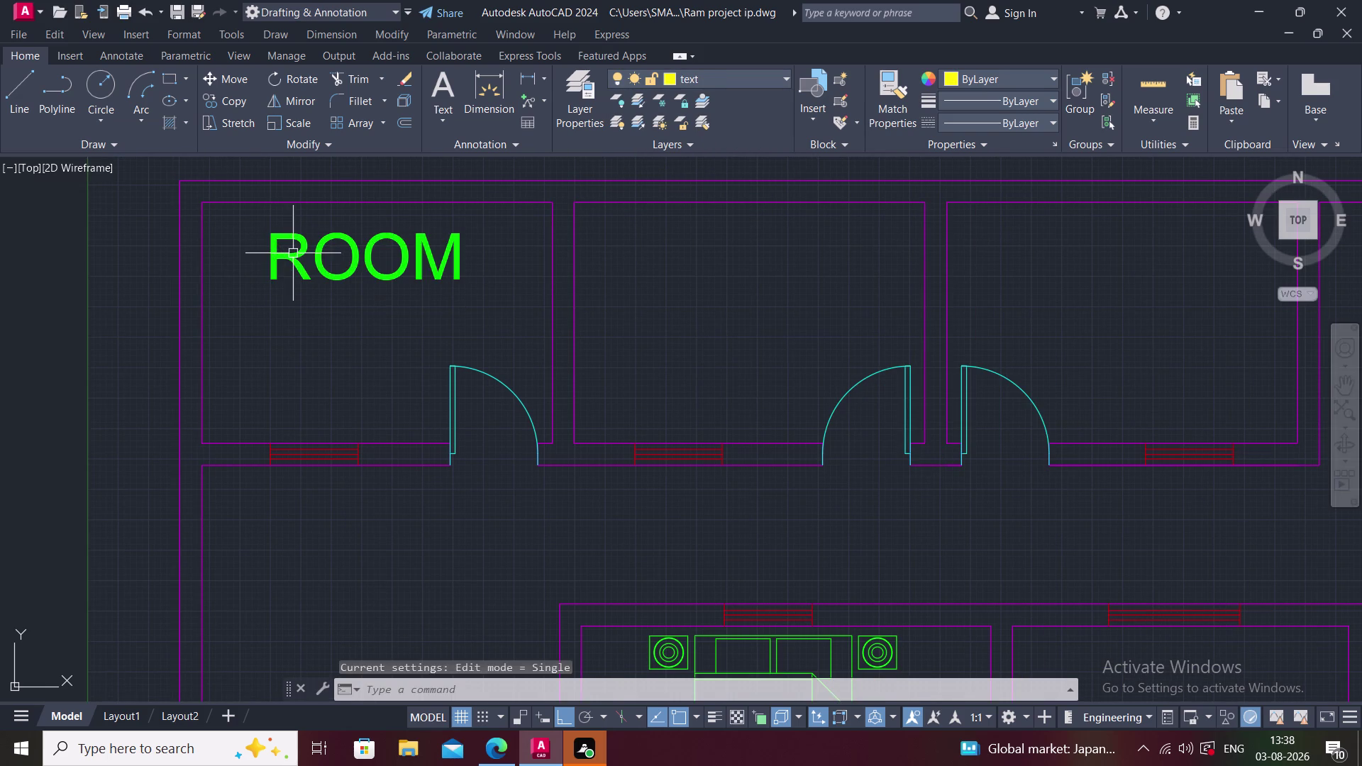
double_click(293, 254)
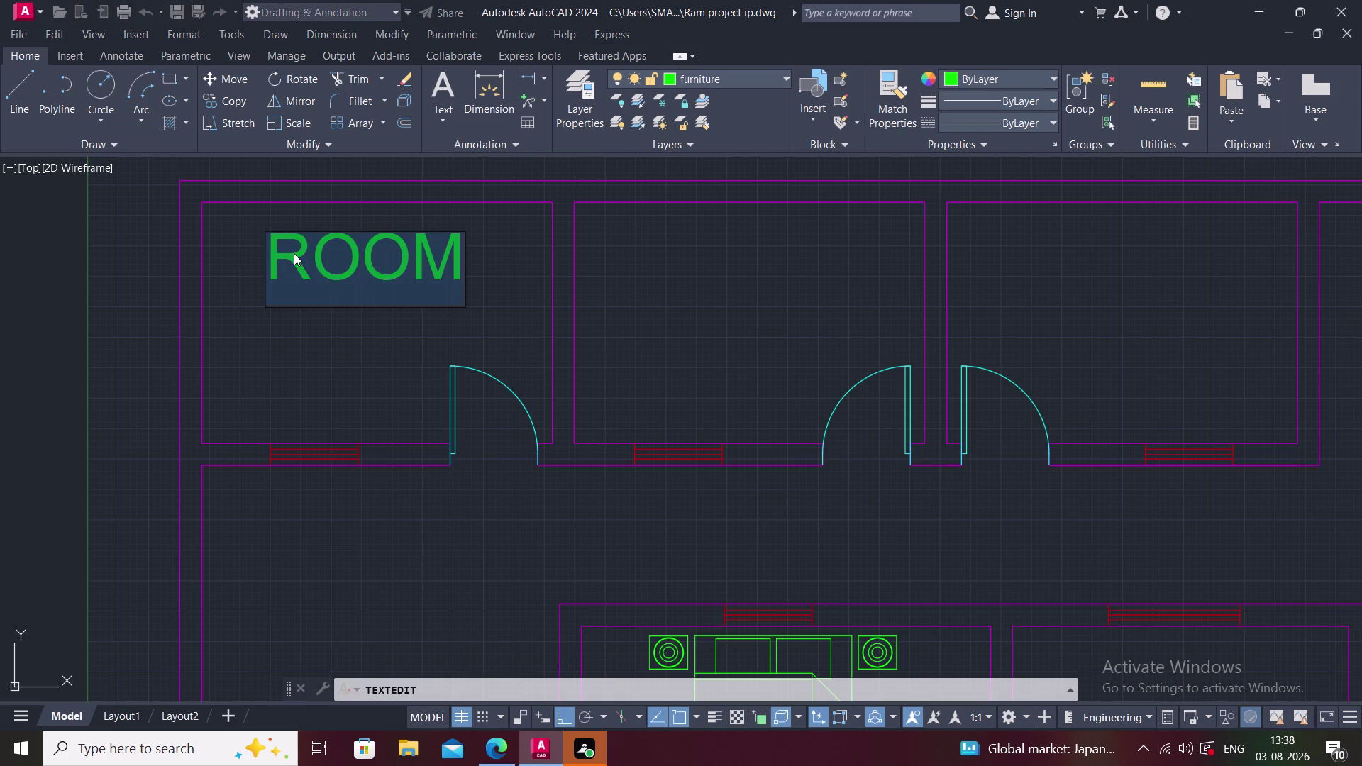
key(Escape)
key(Escape)
click(274, 219)
key(Escape)
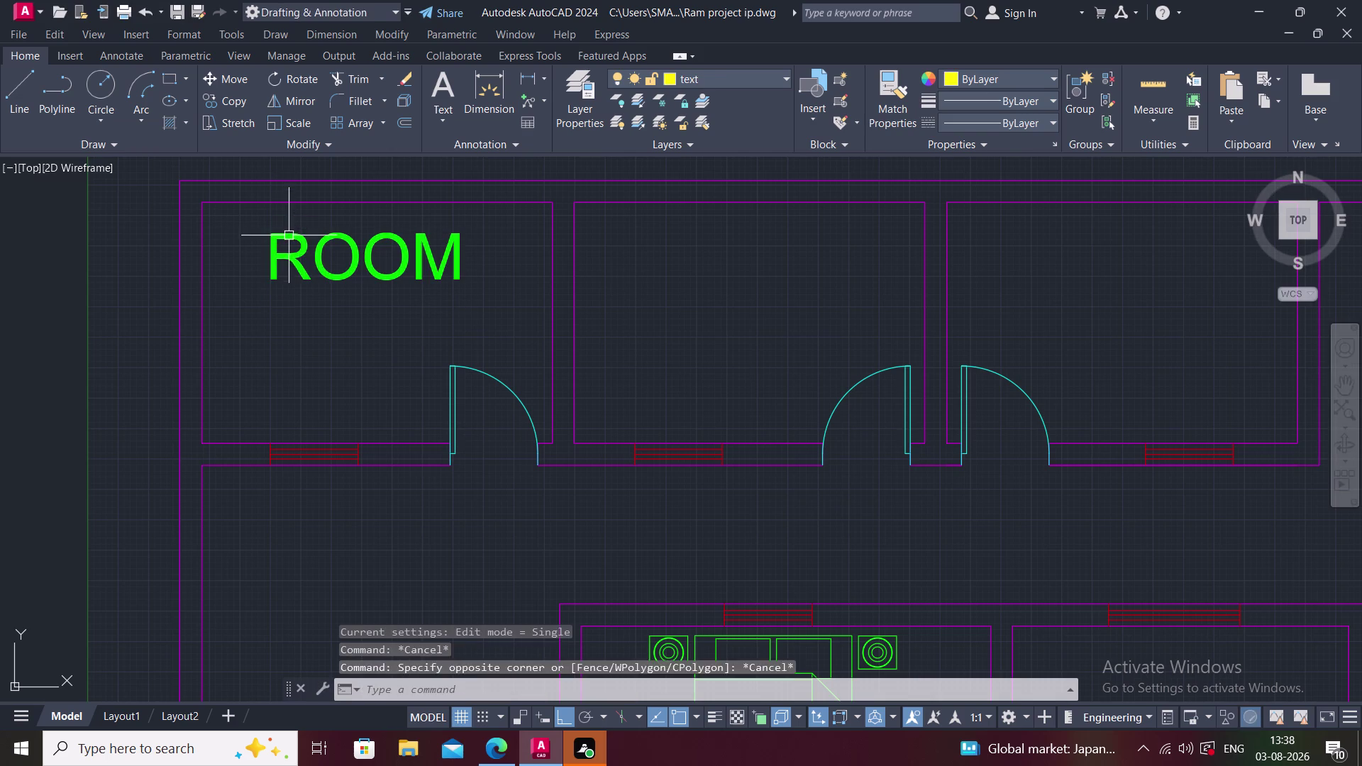
double_click(288, 236)
key(Escape)
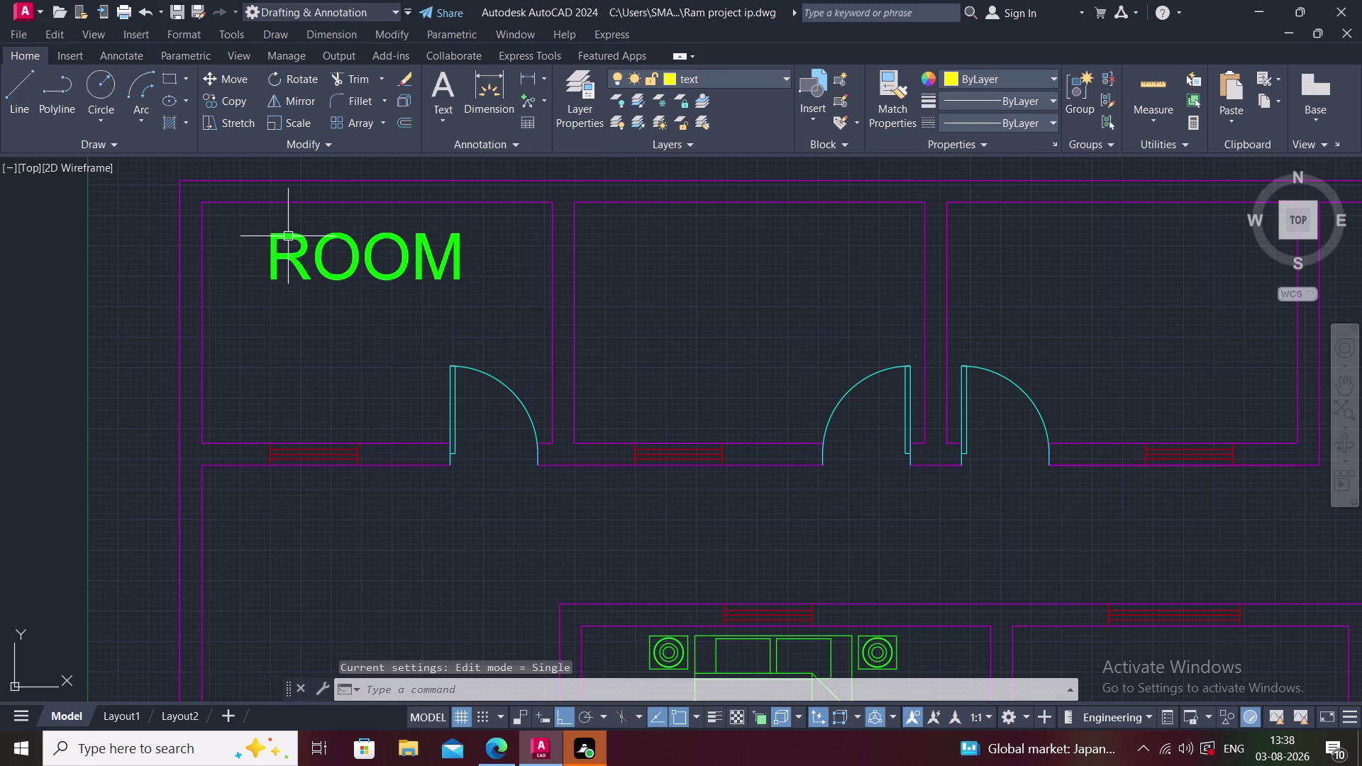
click(288, 237)
Start SCALE (SC) on the ROOM label with a base point below it.
text(SC)
key(space)
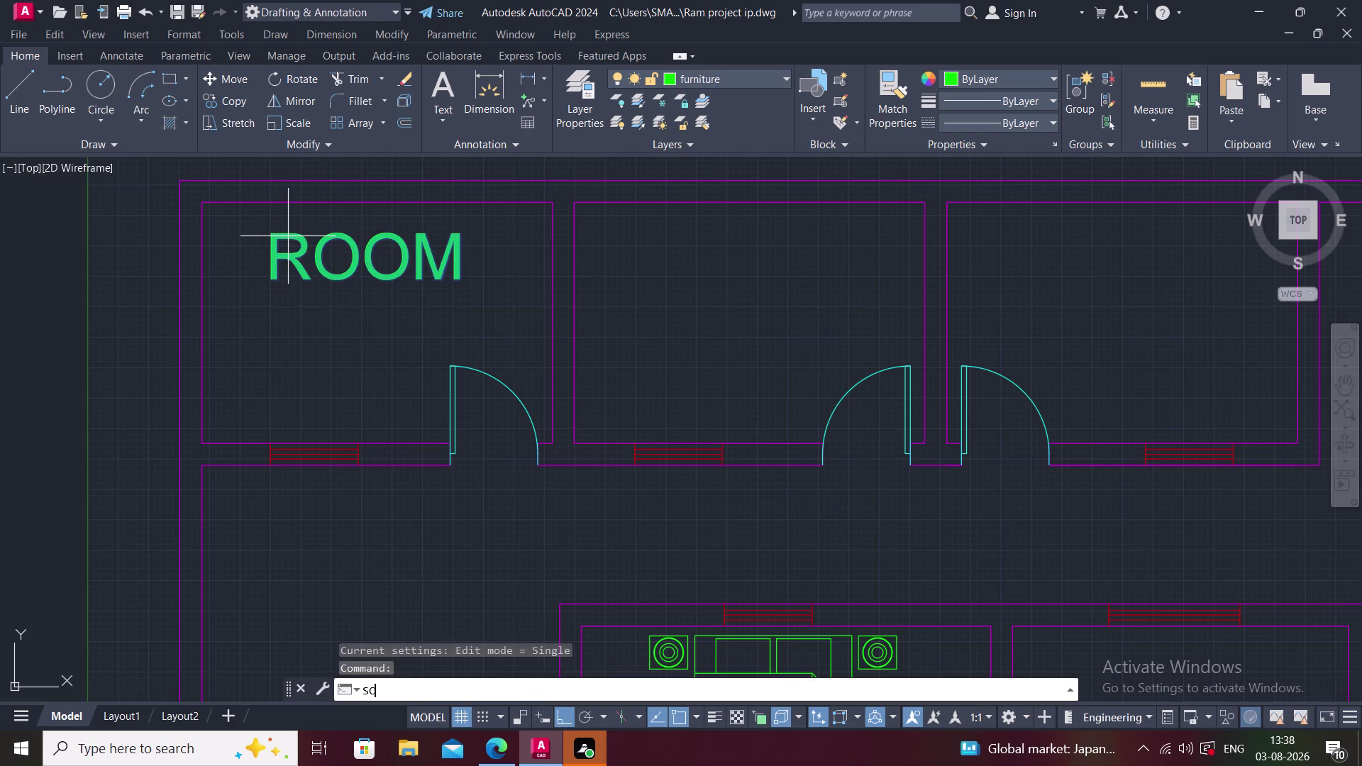
click(271, 278)
scroll(down, 3)
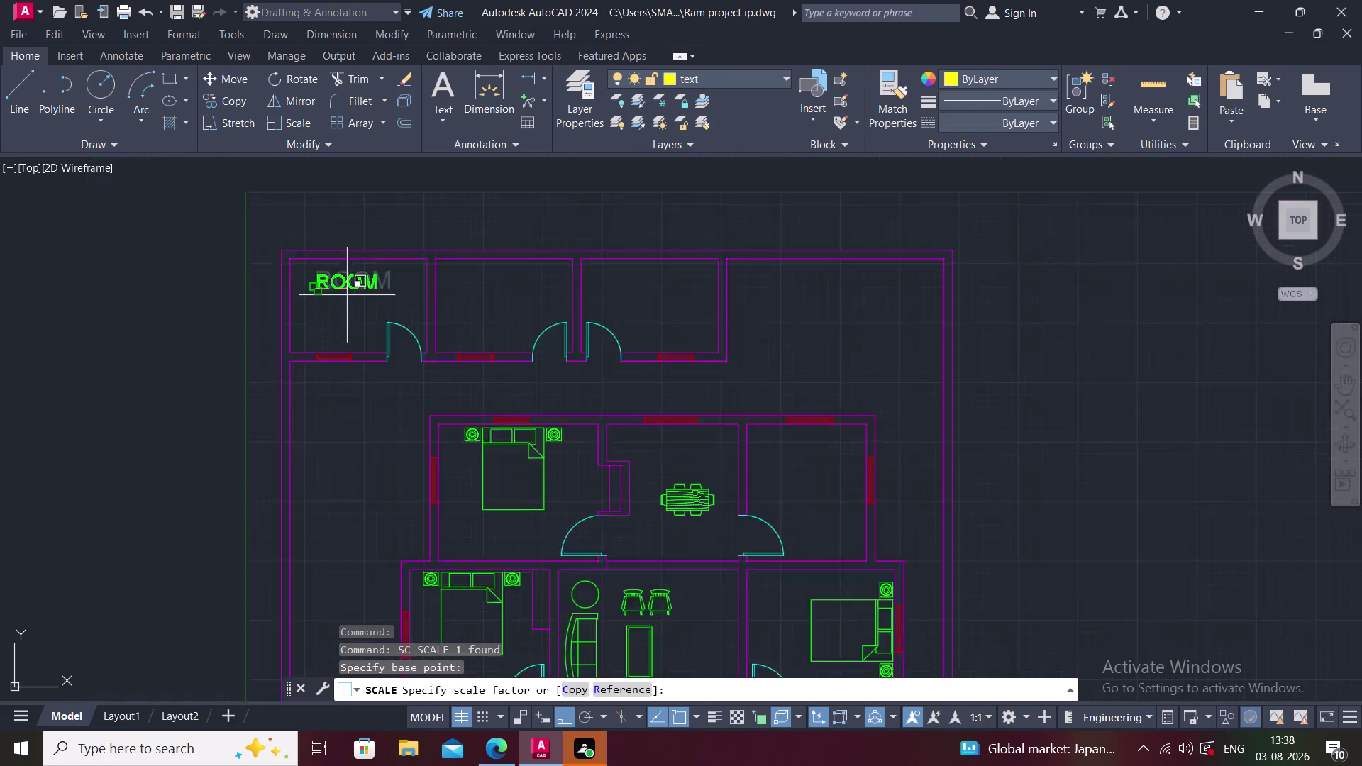
scroll(down, 3)
scroll(down, 3)
scroll(up, 3)
scroll(up, 3)
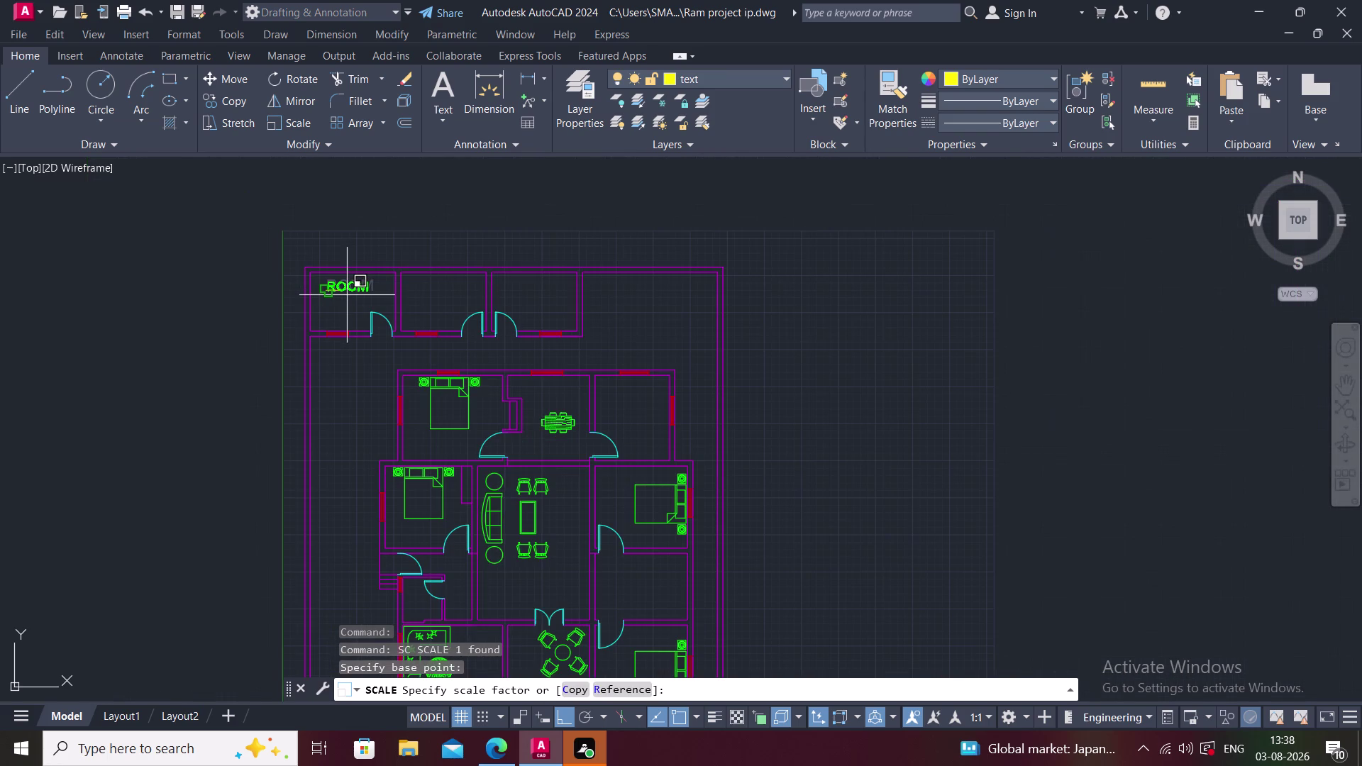
scroll(up, 3)
scroll(up, 3)
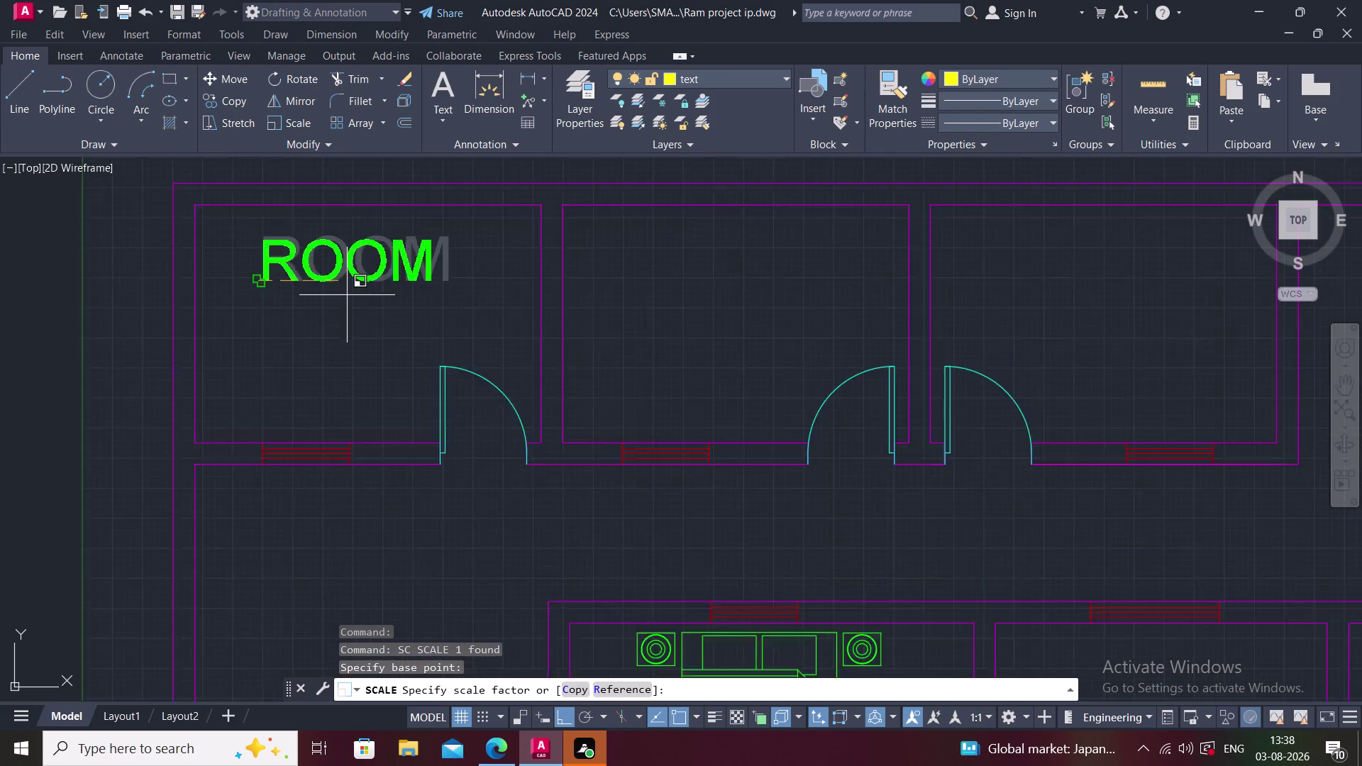
Pick a smaller size for the label, then reselect the ROOM label.
click(334, 300)
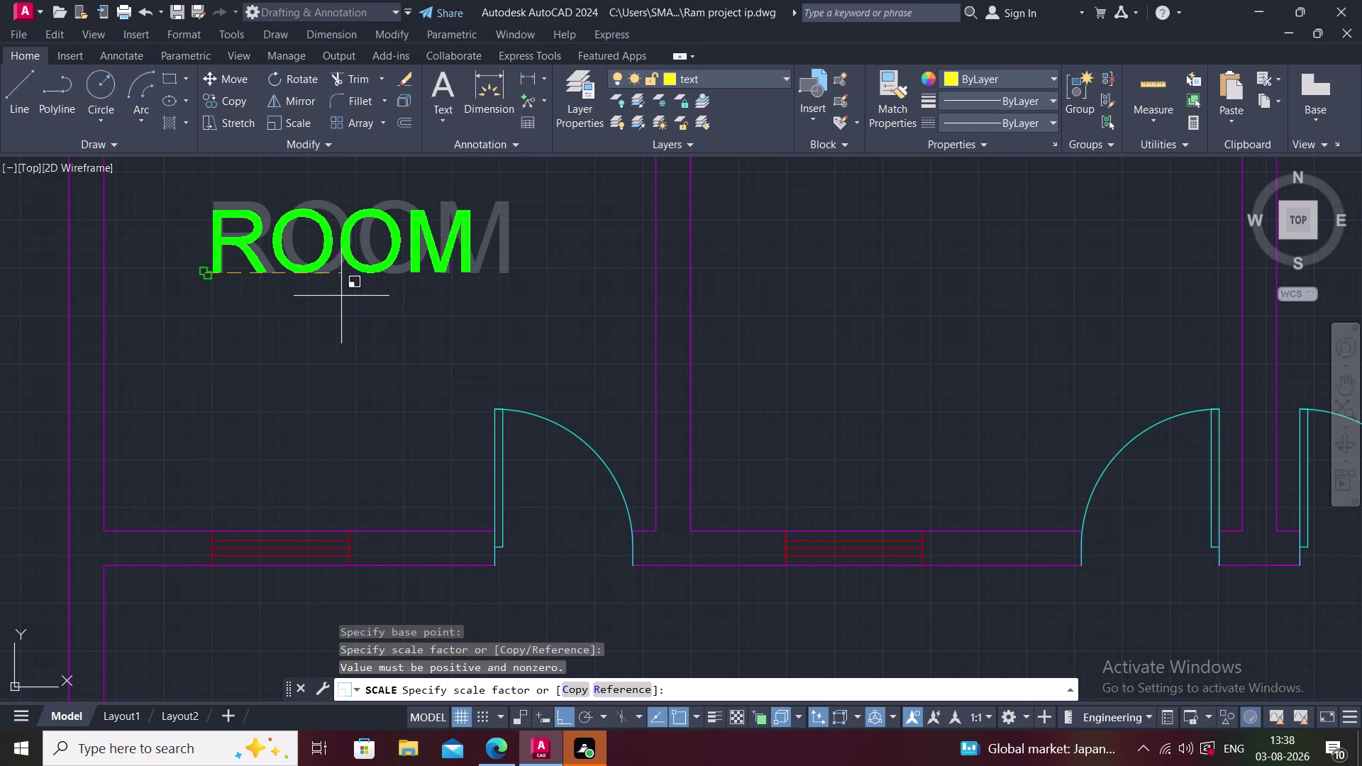
click(341, 296)
click(341, 301)
middle_drag(359, 304, 337, 325)
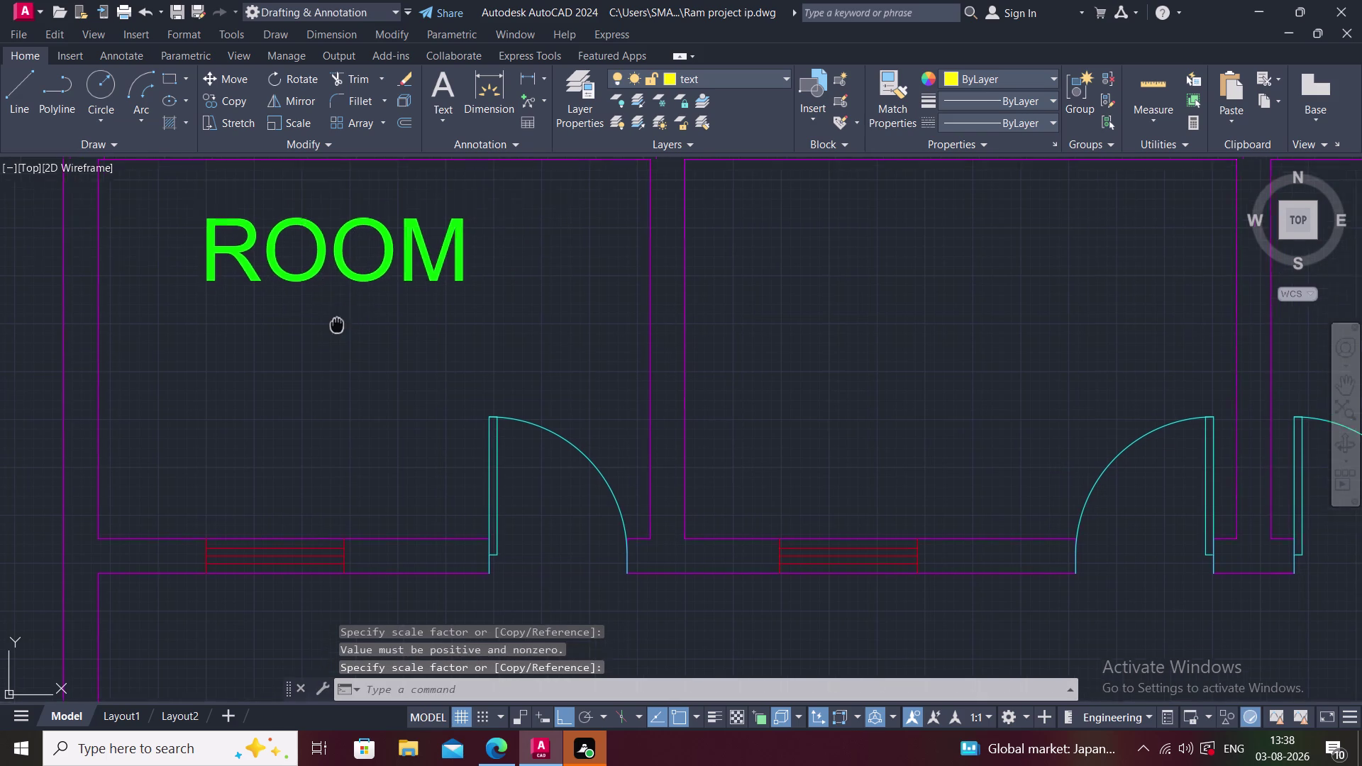
scroll(down, 3)
scroll(down, 3)
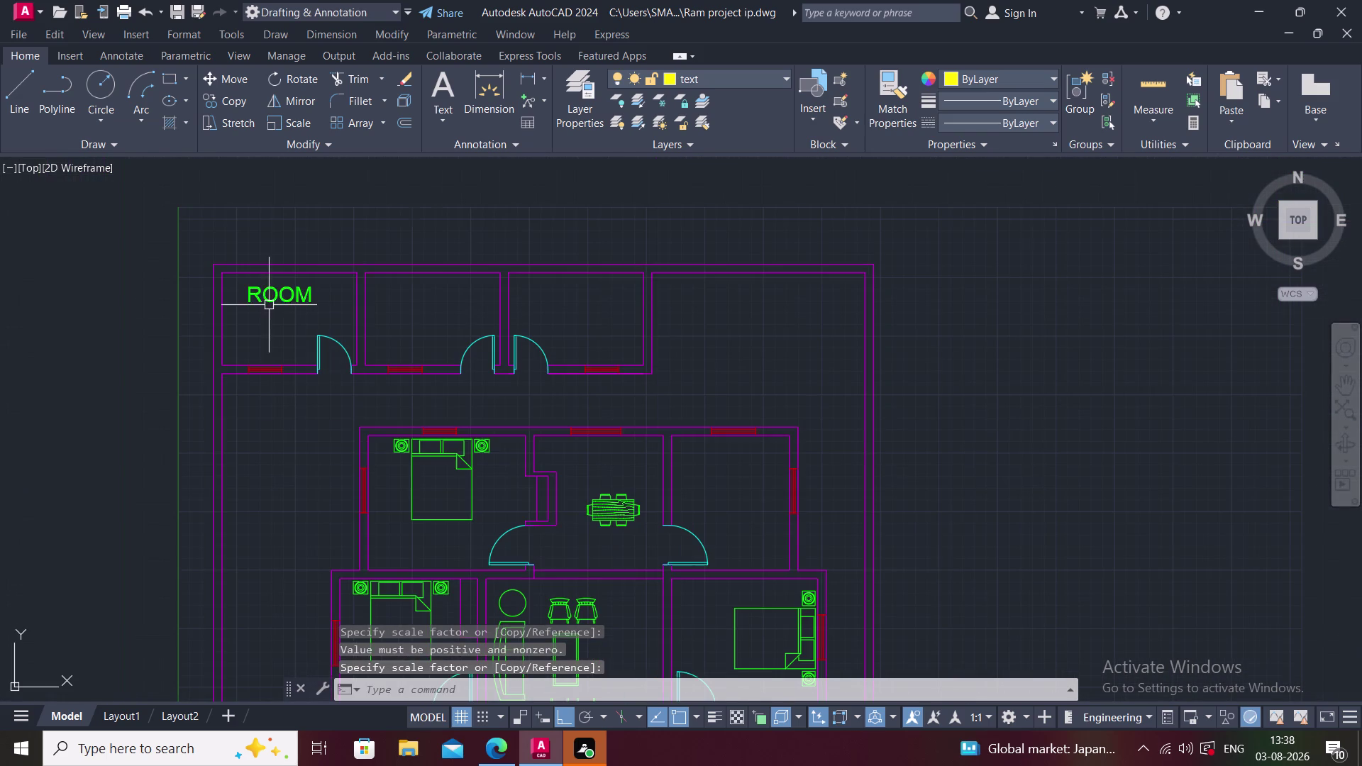
click(264, 291)
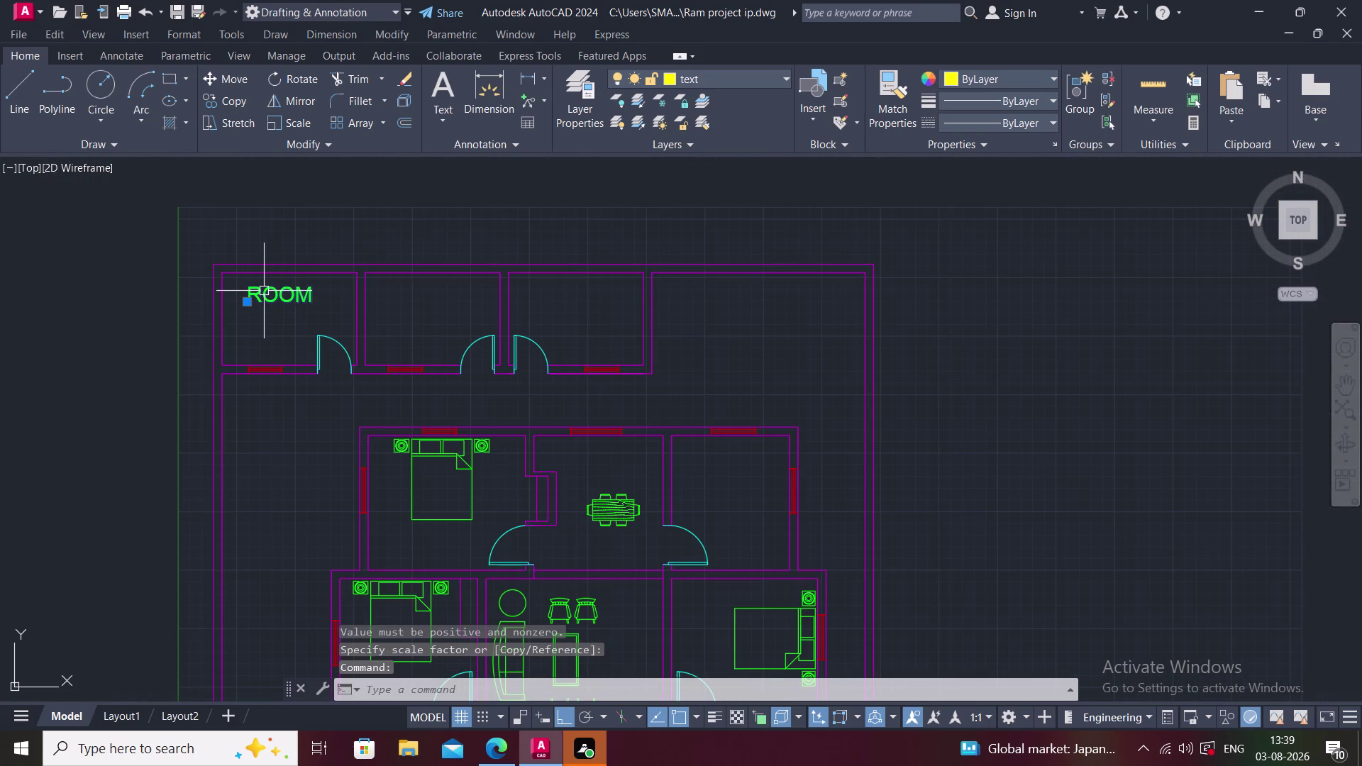
Copy the ROOM label into the middle and right top rooms.
text(CO)
key(space)
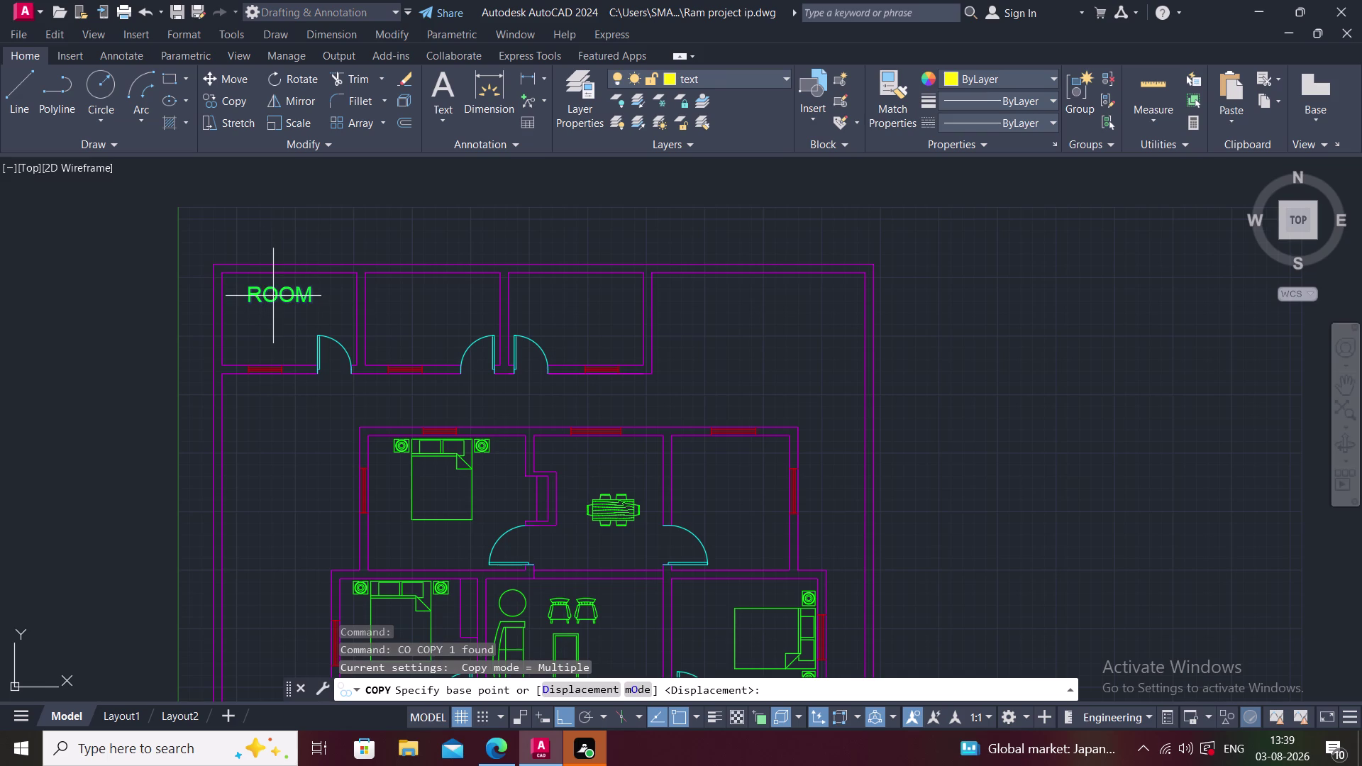
click(274, 297)
click(417, 303)
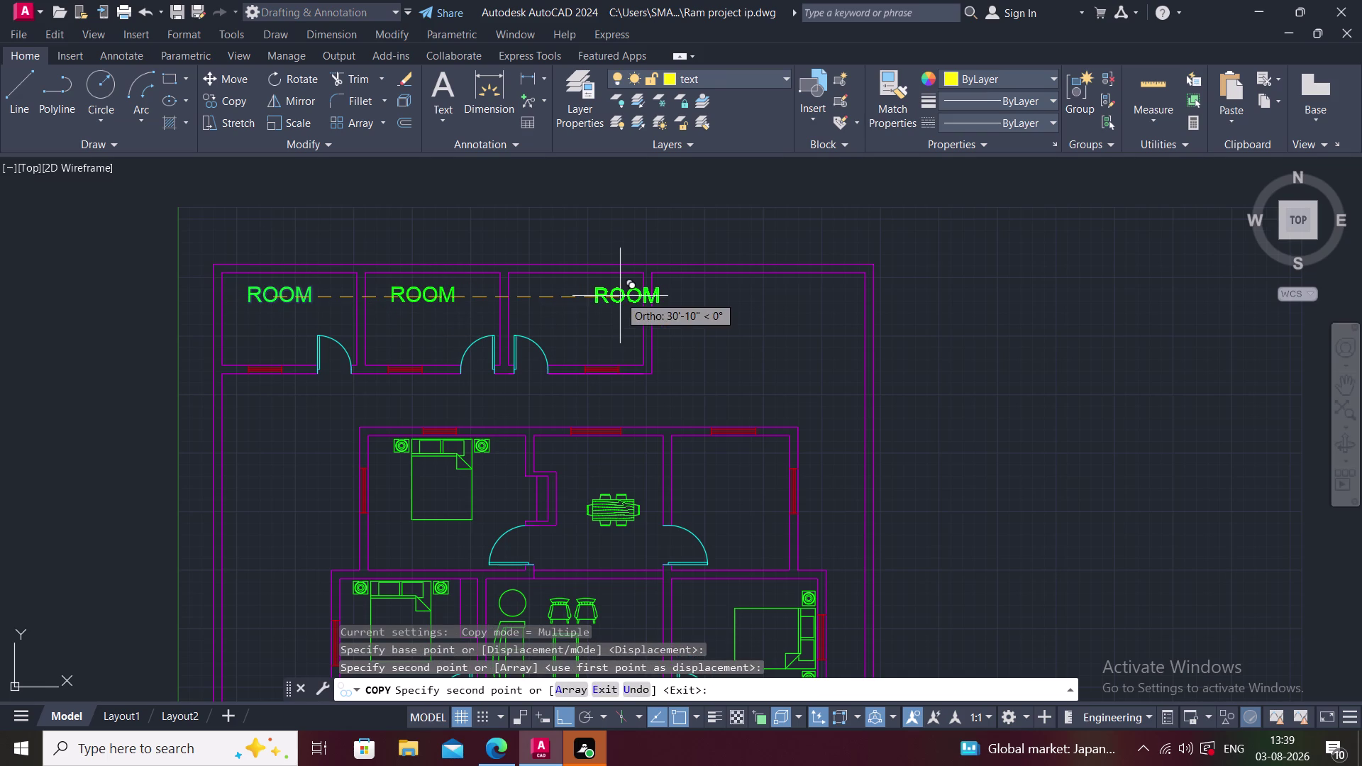
click(560, 301)
middle_drag(559, 301, 437, 174)
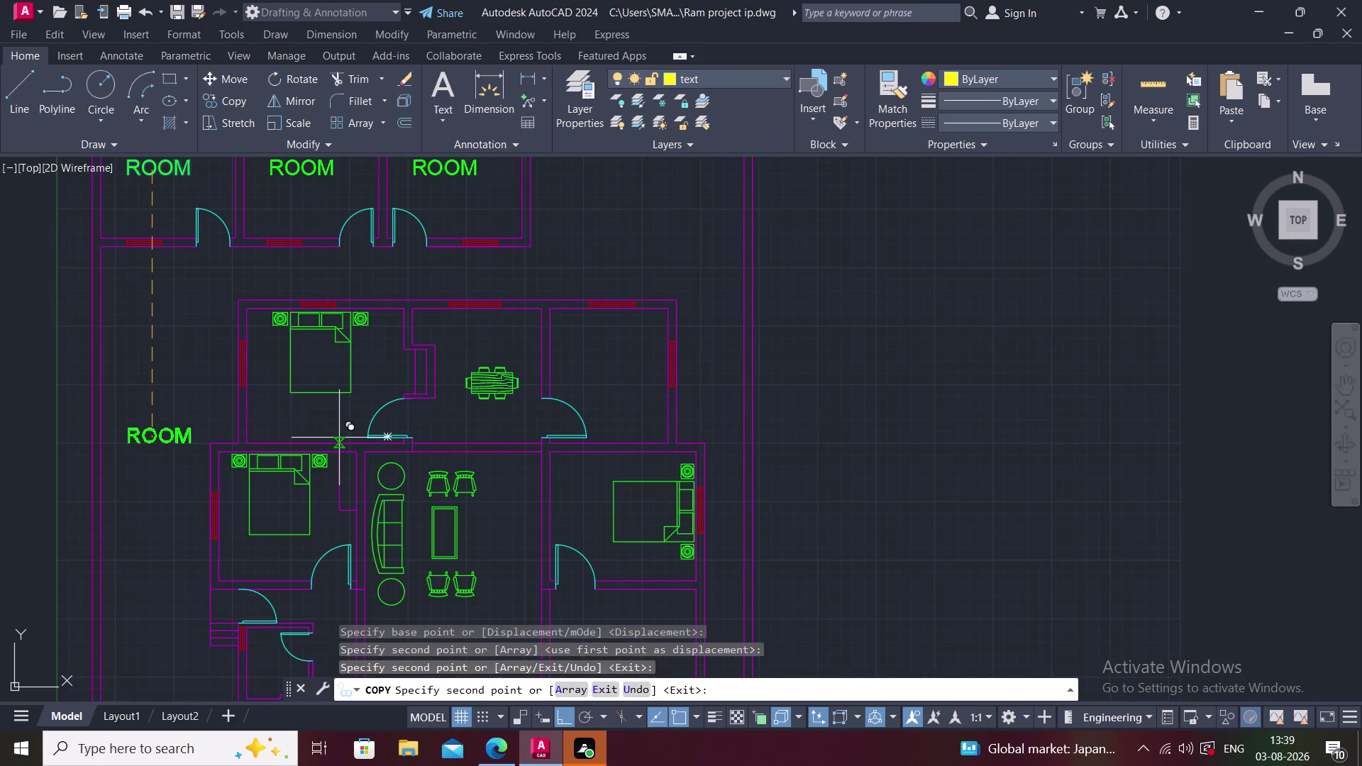
key(Escape)
Zoom back to the top rooms and select the first ROOM label.
middle_drag(361, 290, 430, 348)
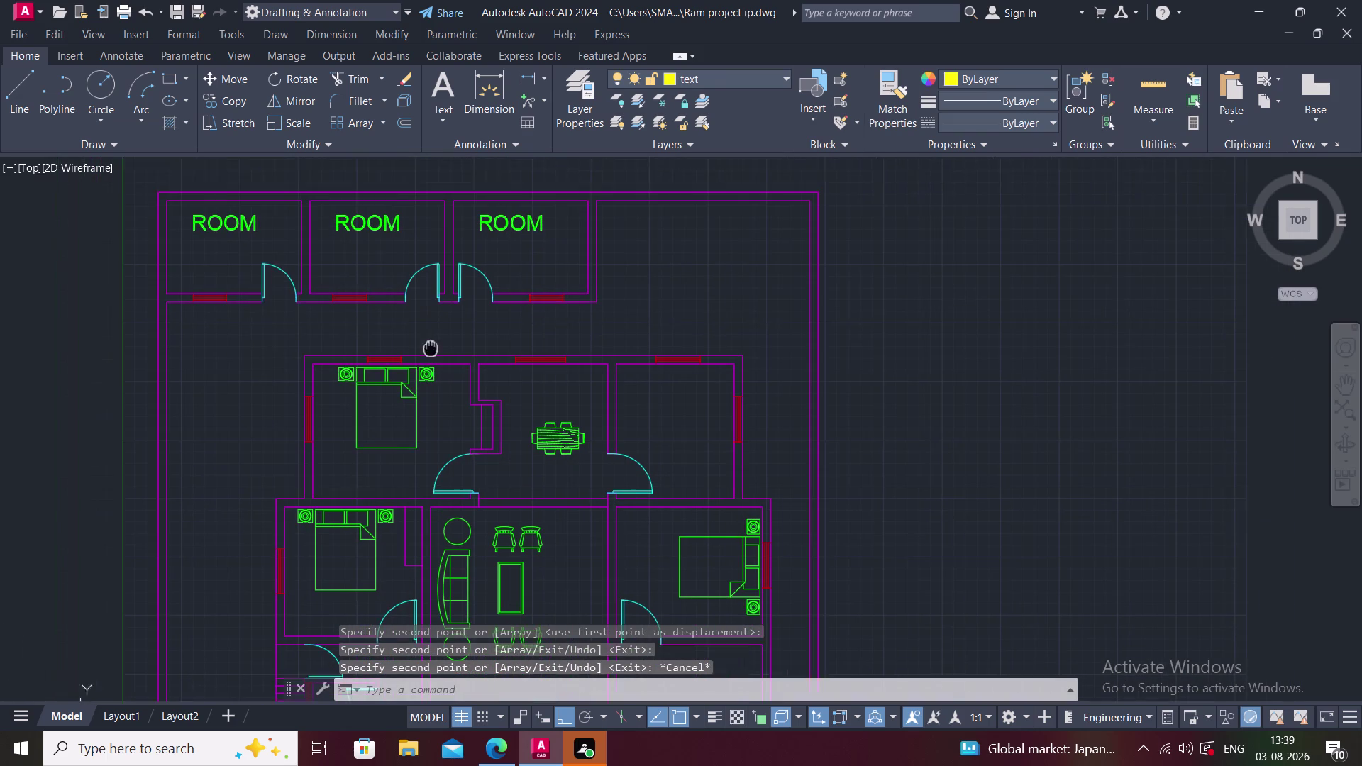
scroll(up, 3)
middle_drag(246, 250, 284, 281)
click(250, 237)
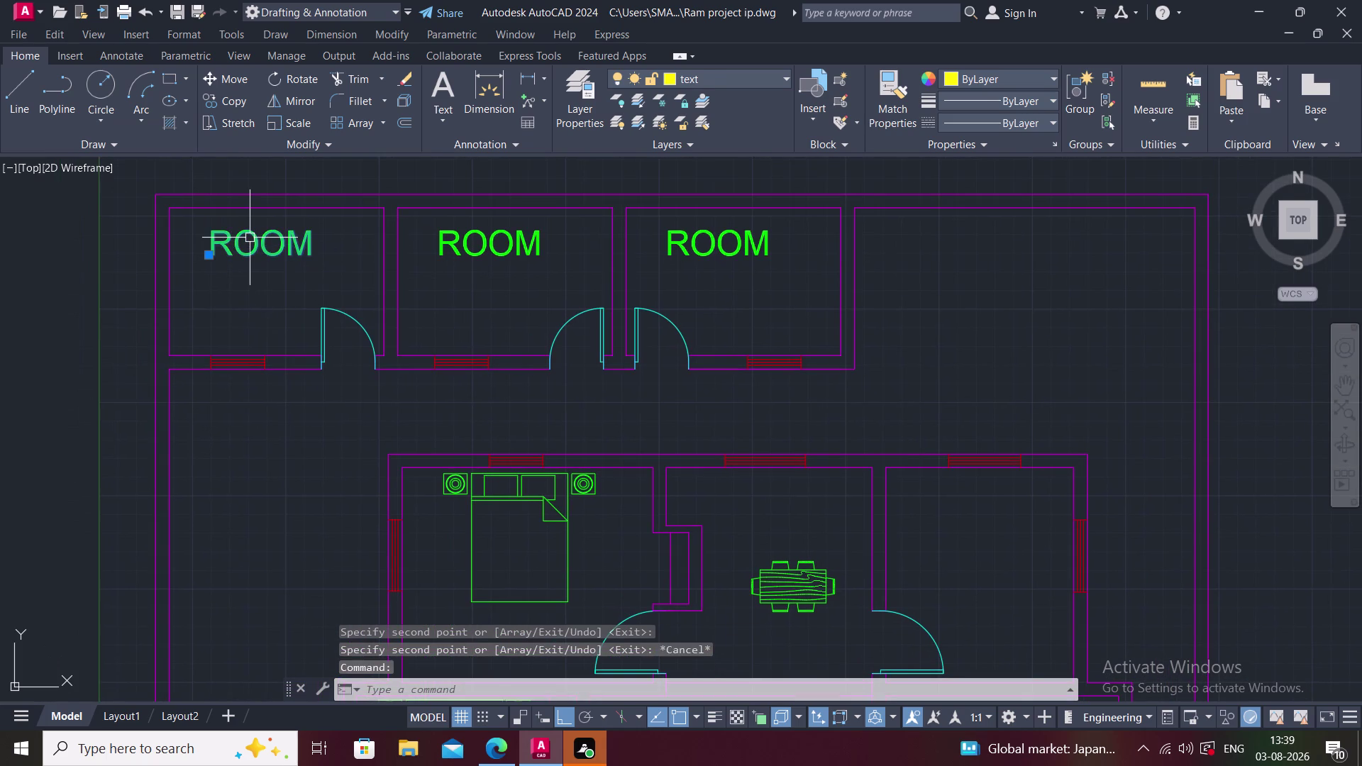
key(Escape)
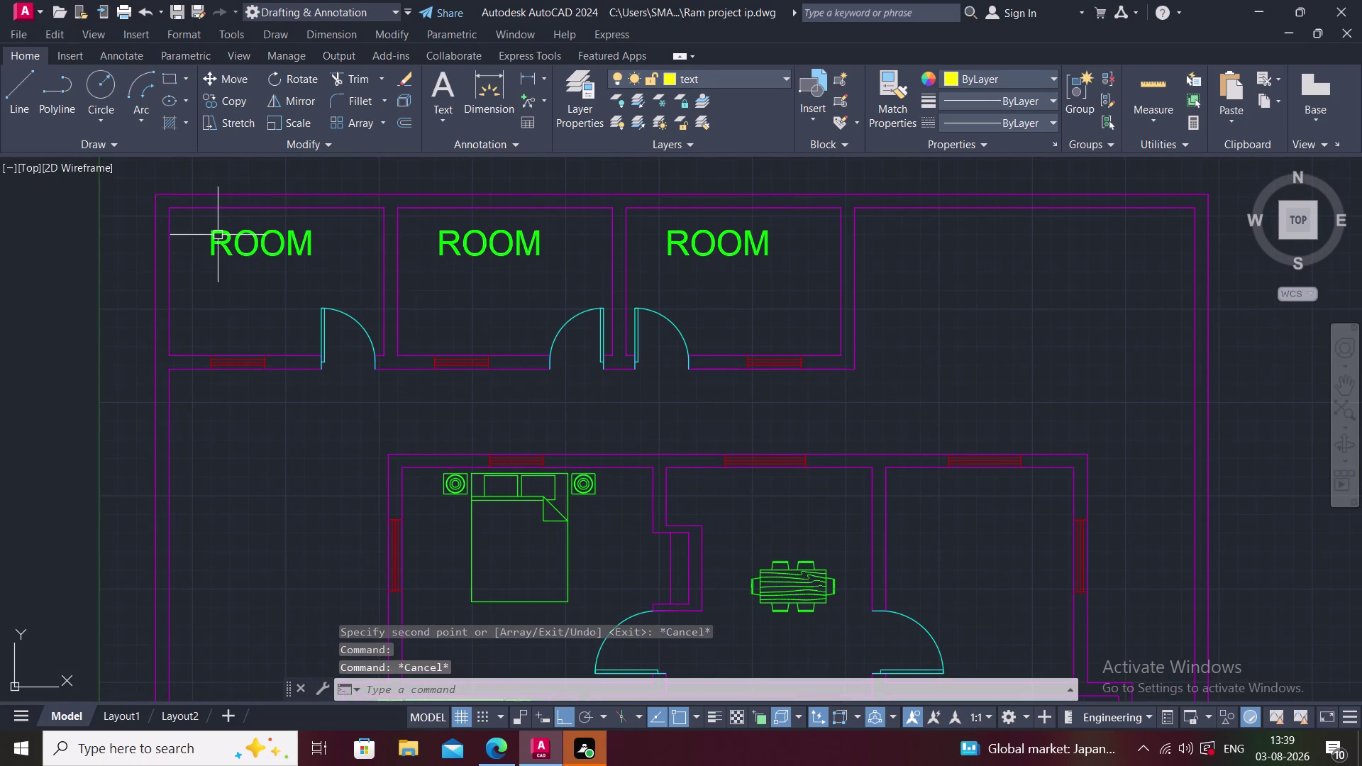
click(226, 238)
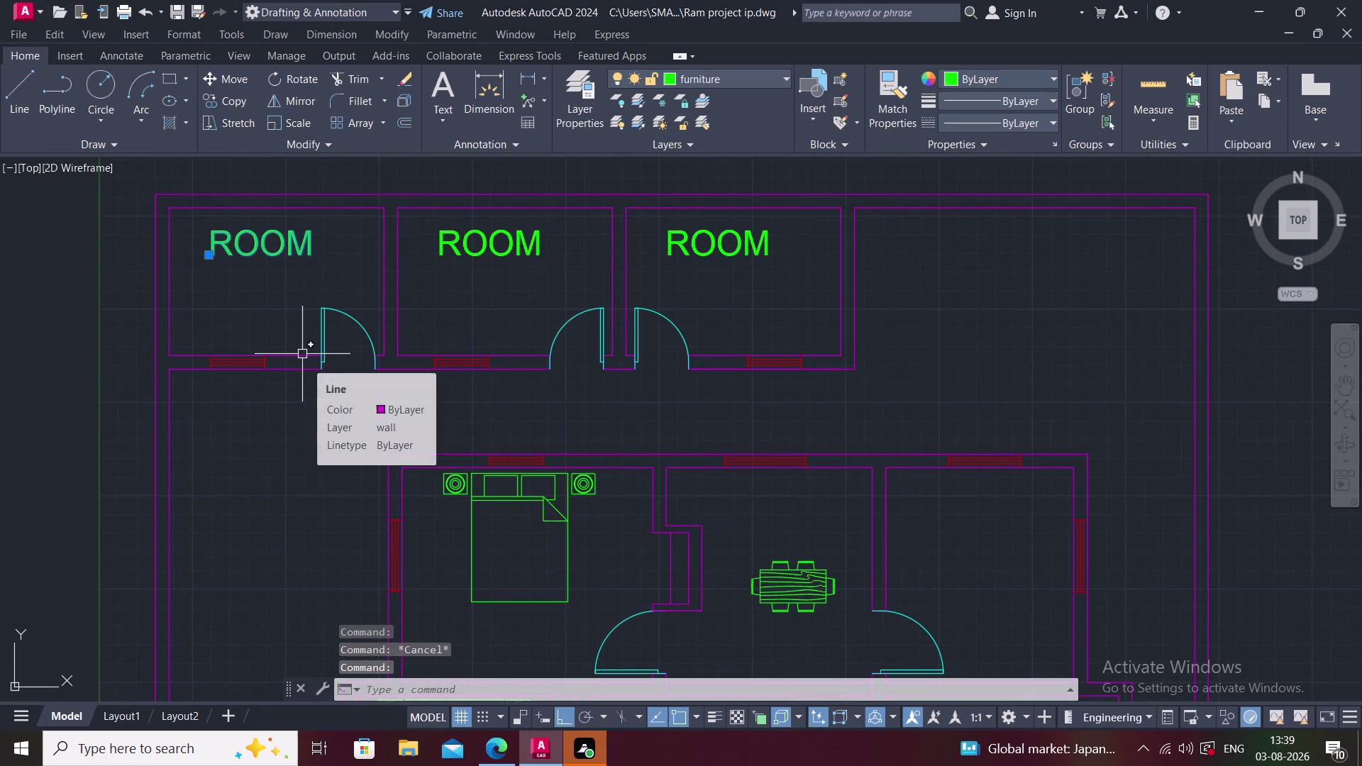
Copy the first ROOM label just below itself and open the copy for editing.
text(CO)
key(space)
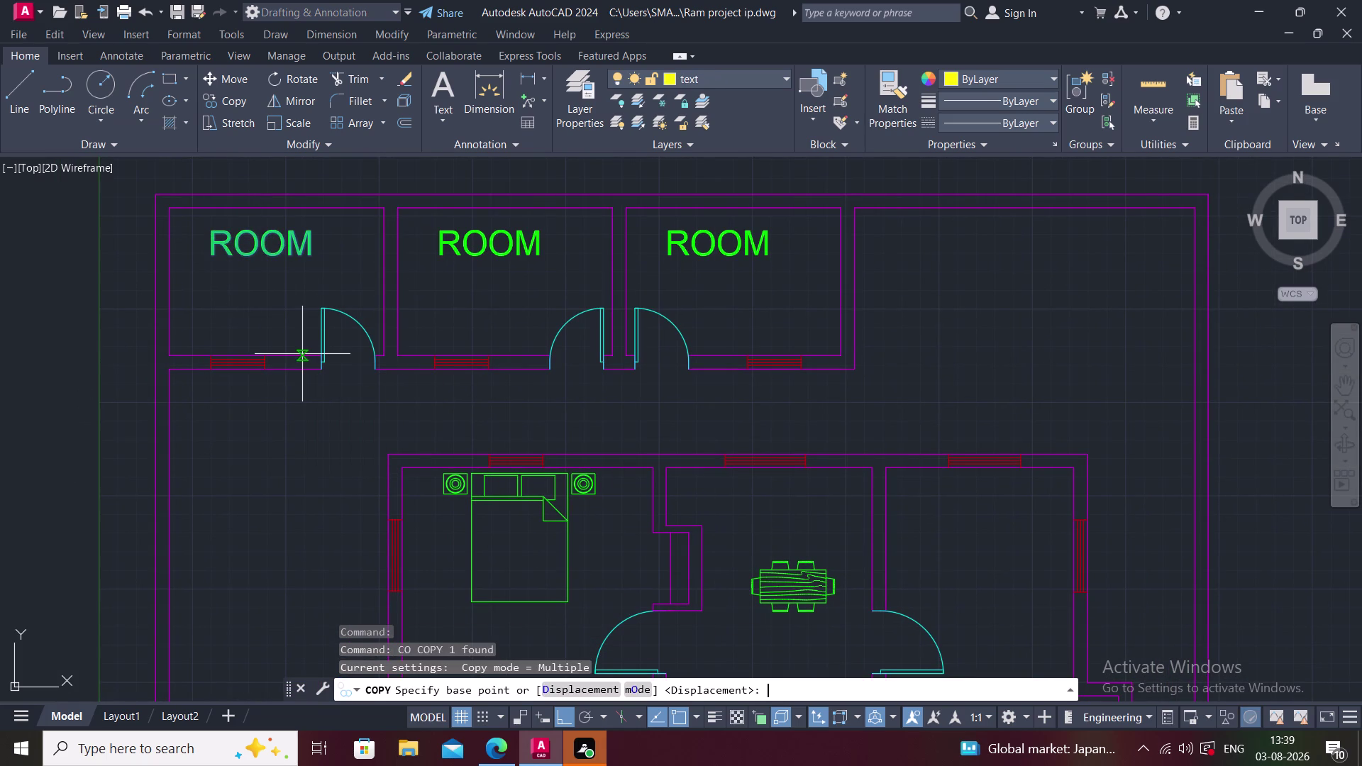
click(257, 245)
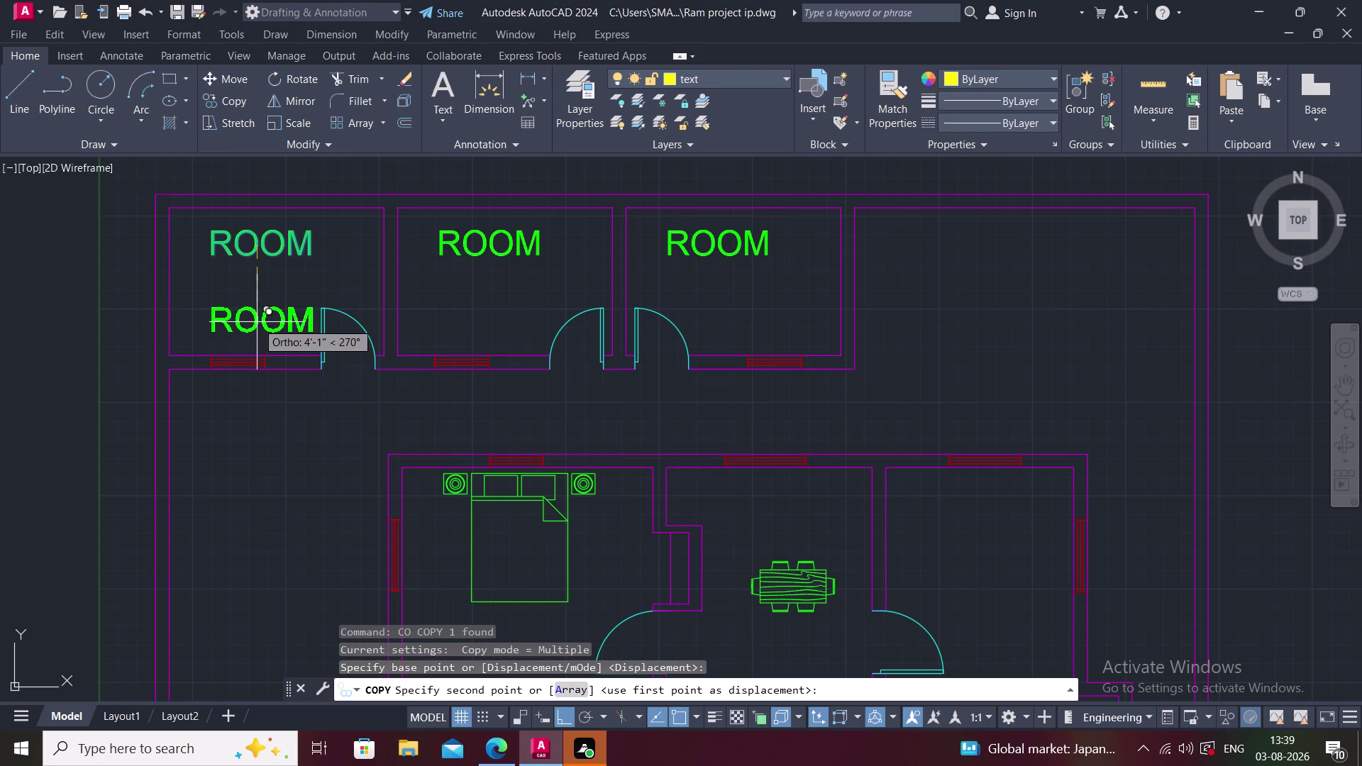
click(251, 283)
key(Escape)
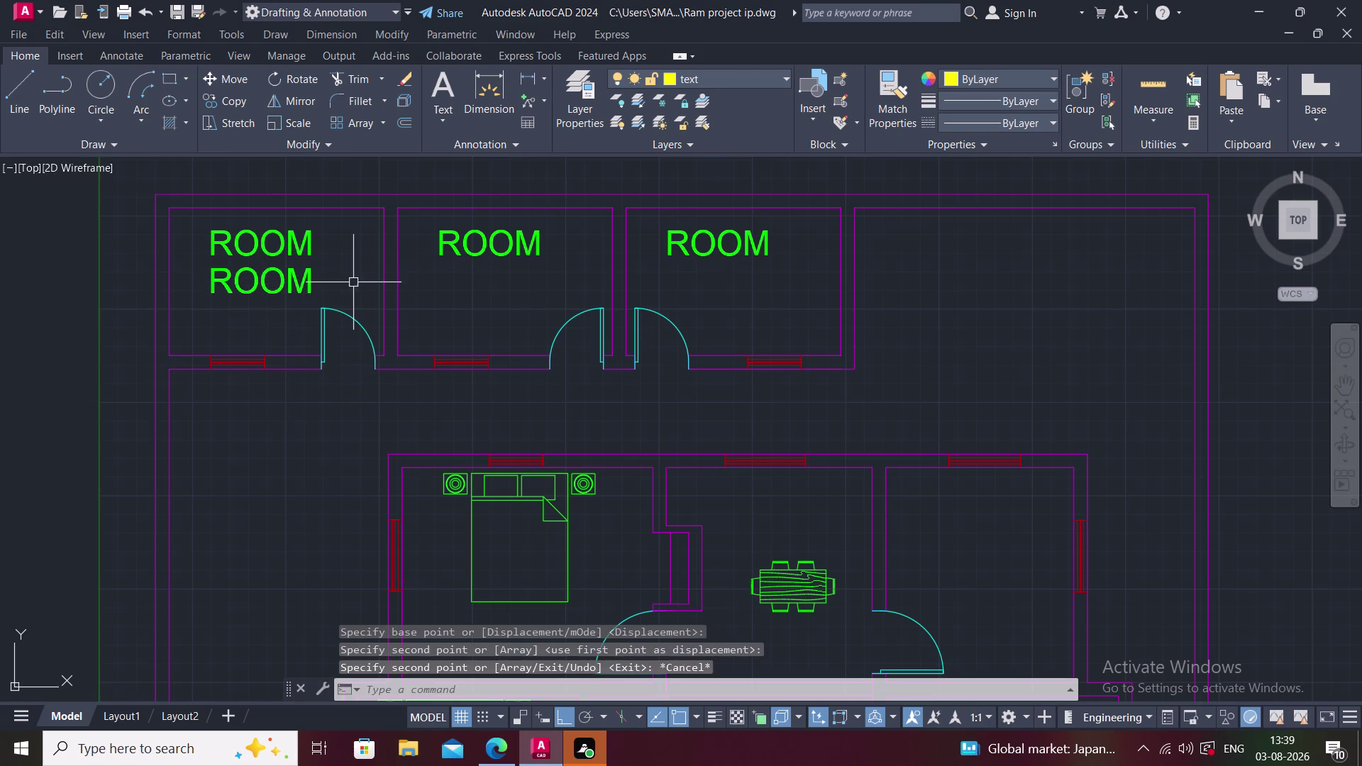
double_click(250, 284)
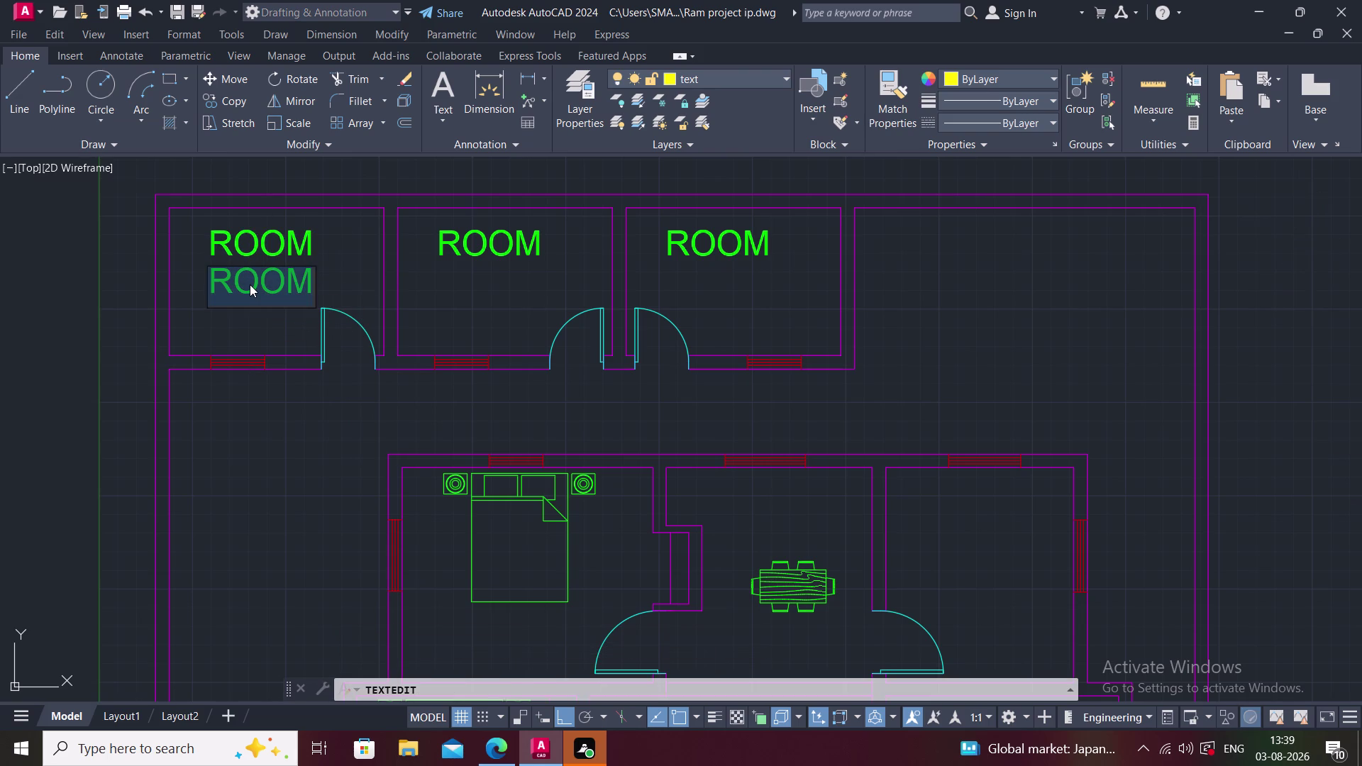
Replace the copied label's text with 12',0"X8'3" and finish editing.
text(12')
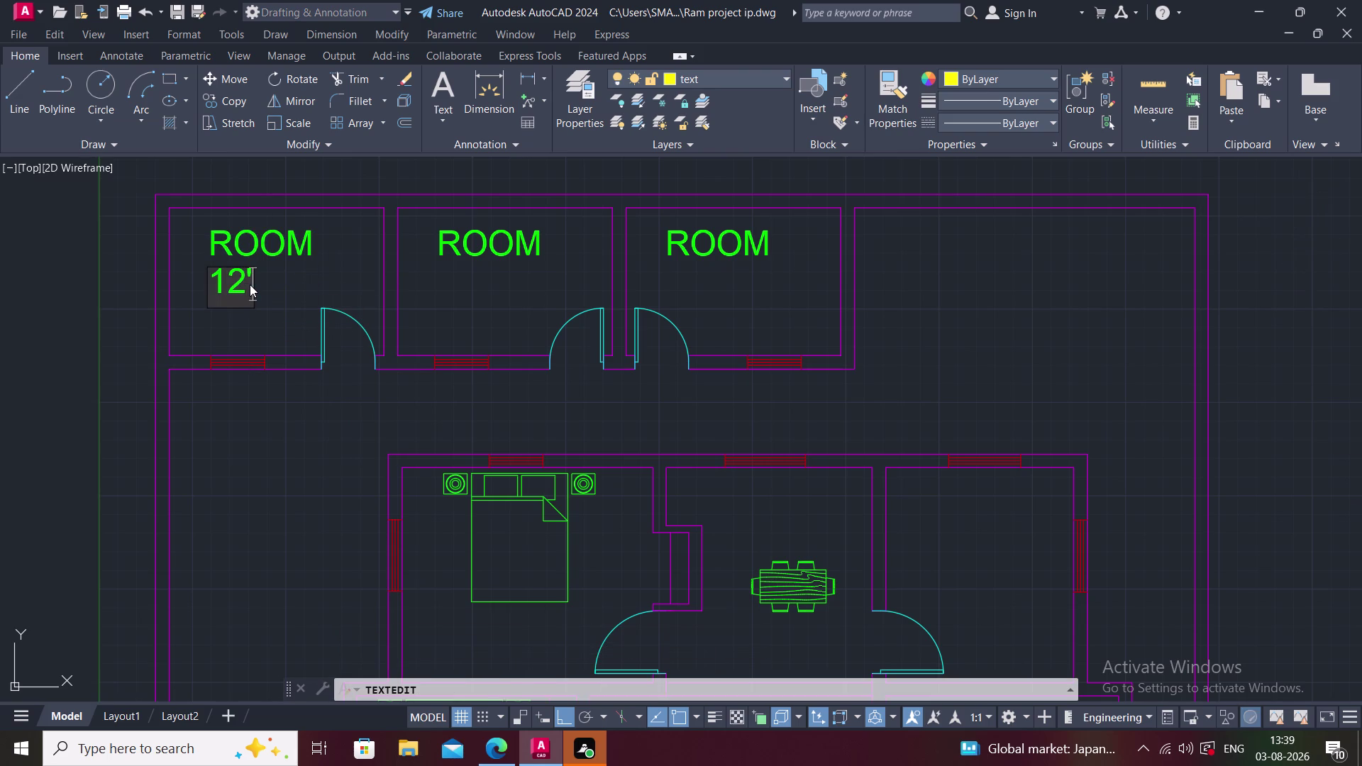
text(,0)
text(")
key(x)
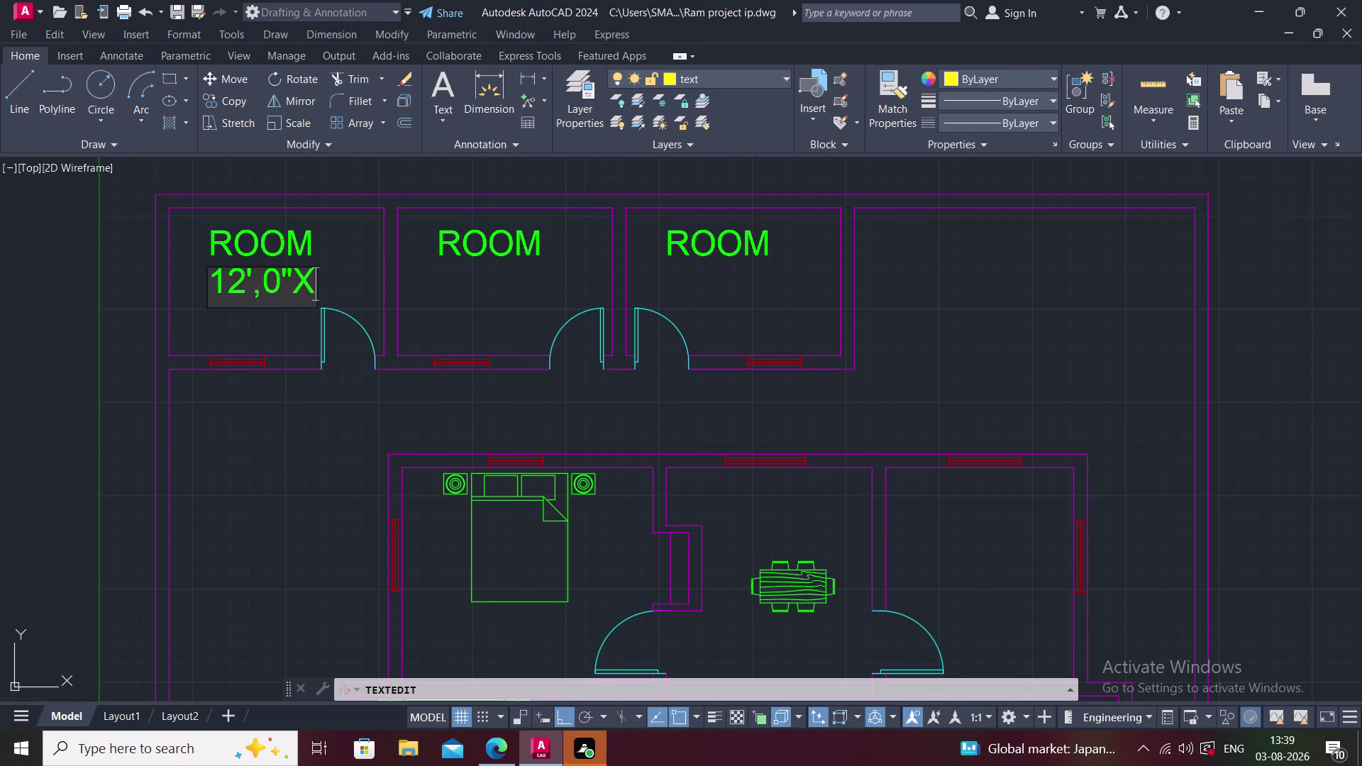
text(8')
text(3)
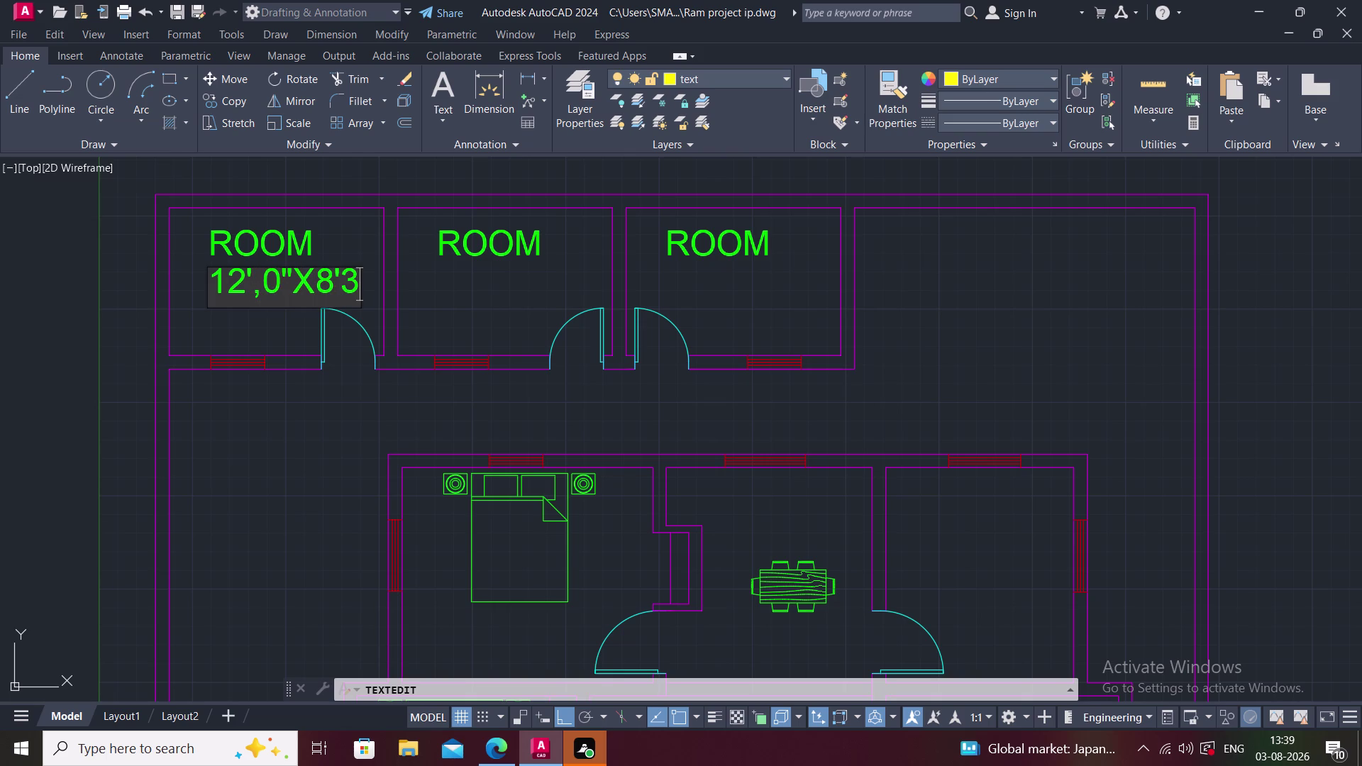
text(")
click(466, 315)
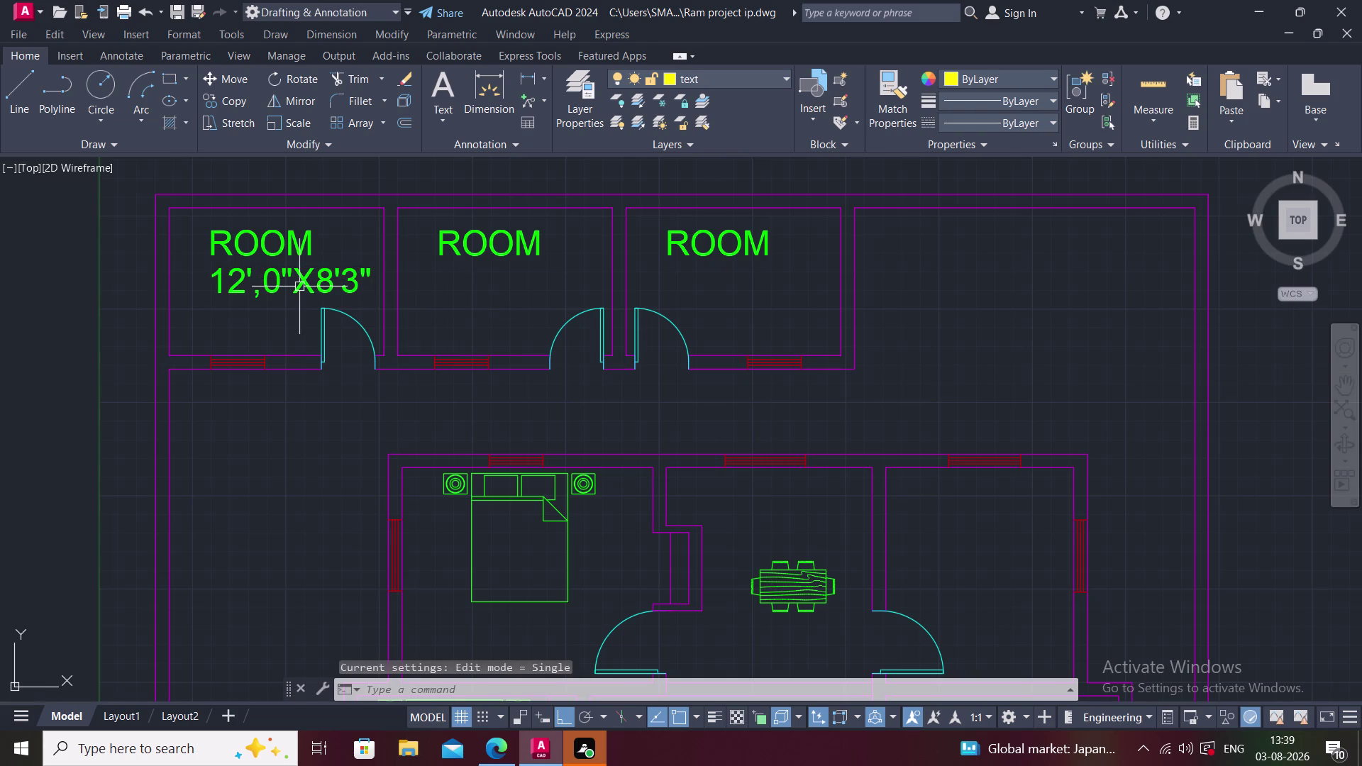
Move the 12',0"X8'3" label with M, then undo the misplaced move.
key(Escape)
click(285, 281)
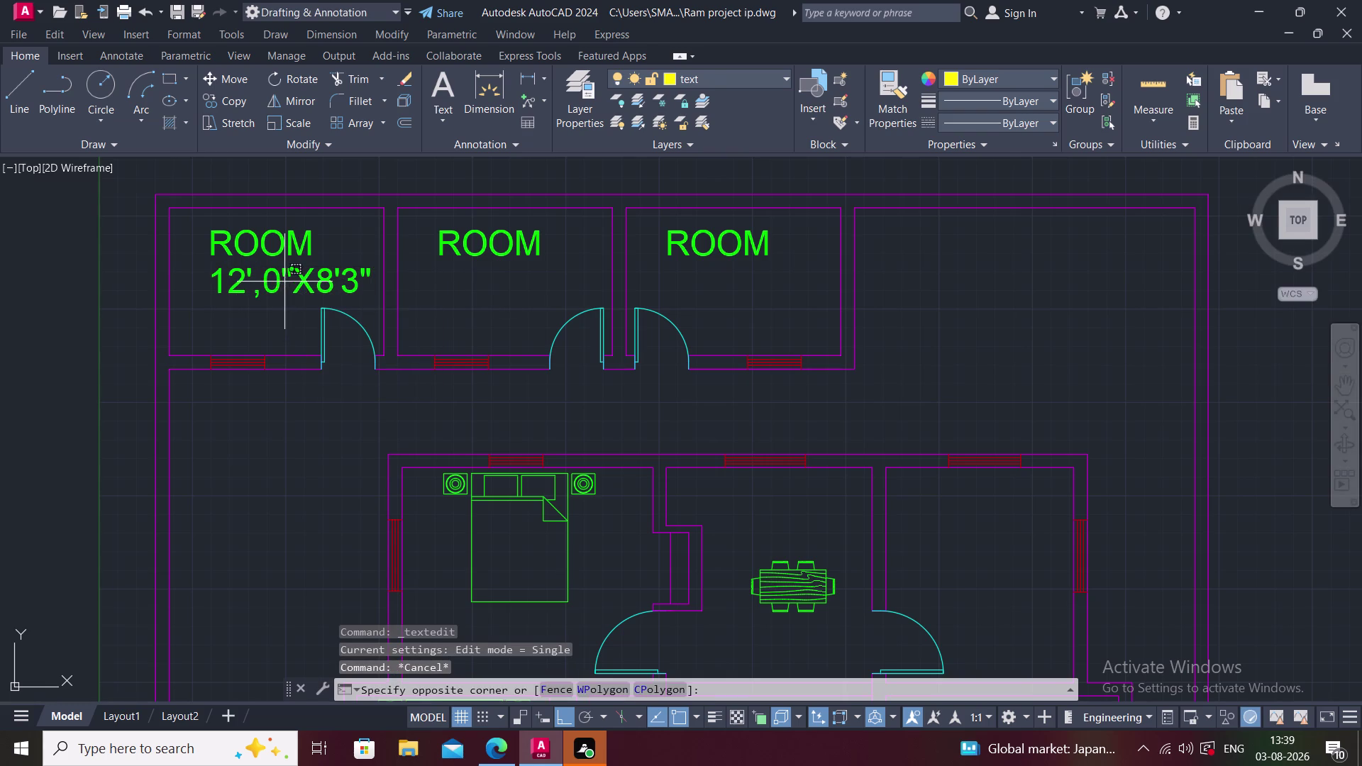
click(265, 277)
text(M)
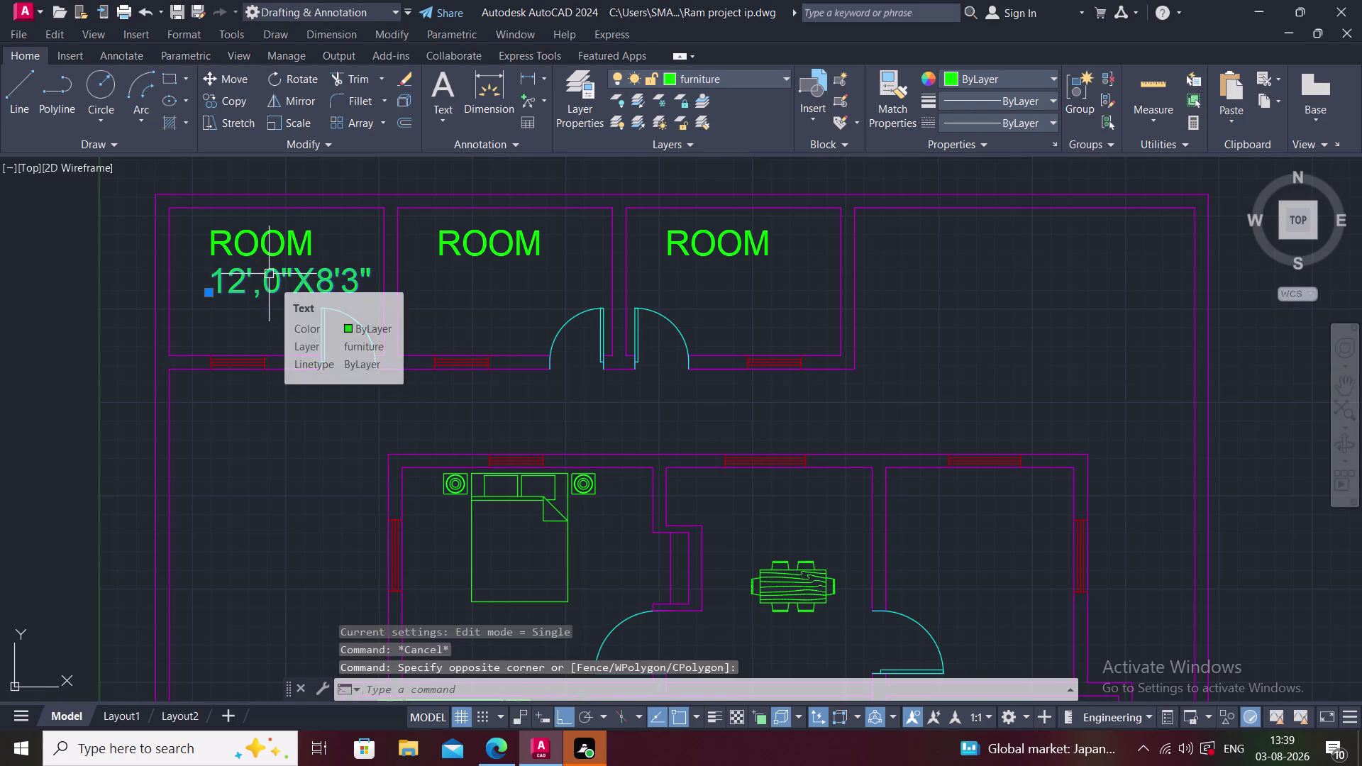
key(space)
click(283, 278)
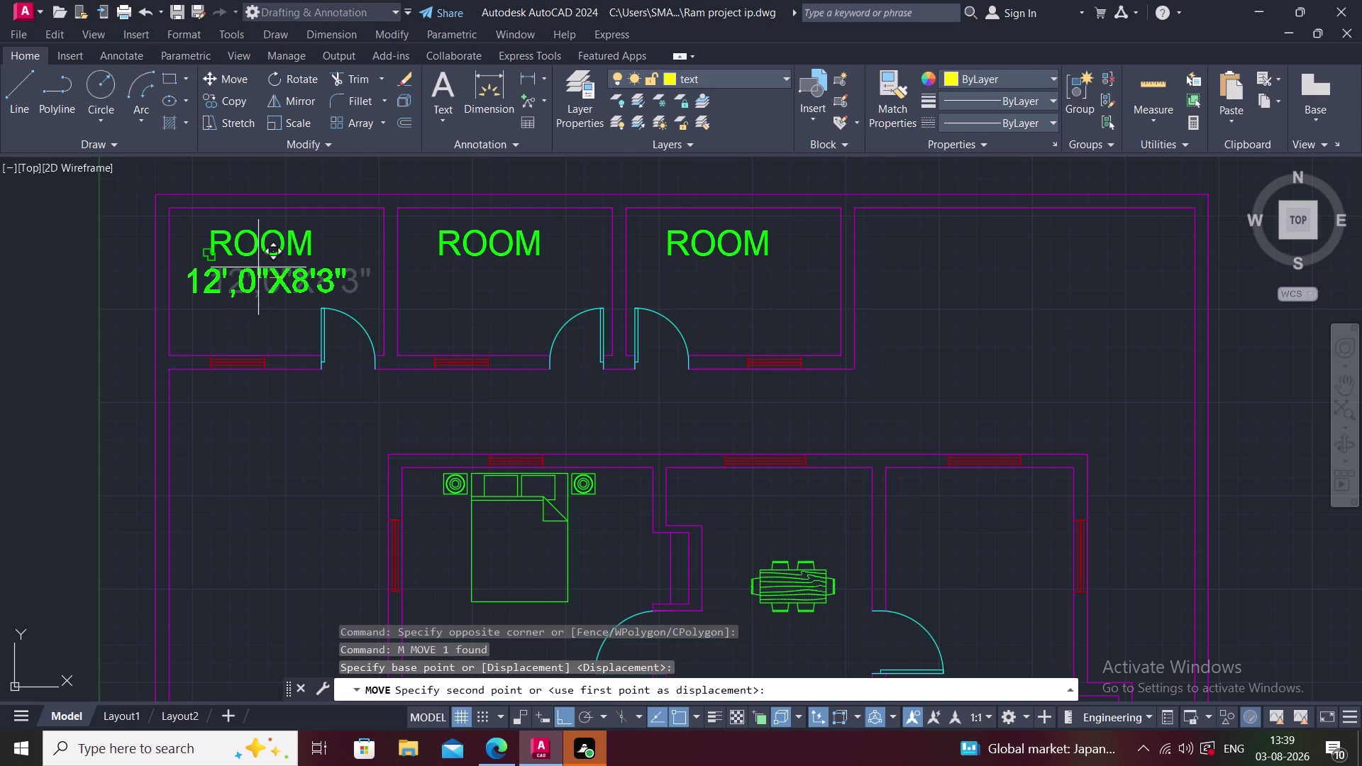
click(259, 266)
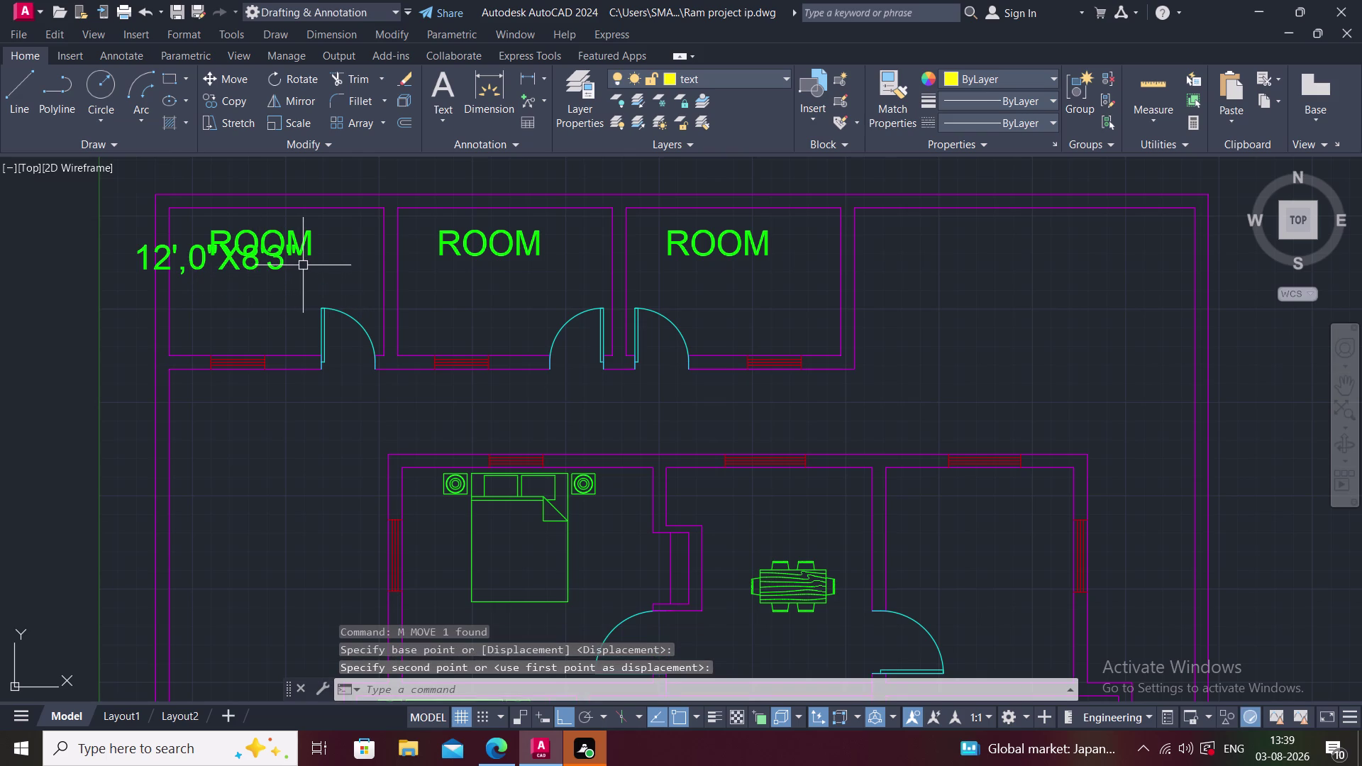
key(ctrl+z)
Move the 12',0"X8'3" label again to a new spot near ROOM.
click(297, 275)
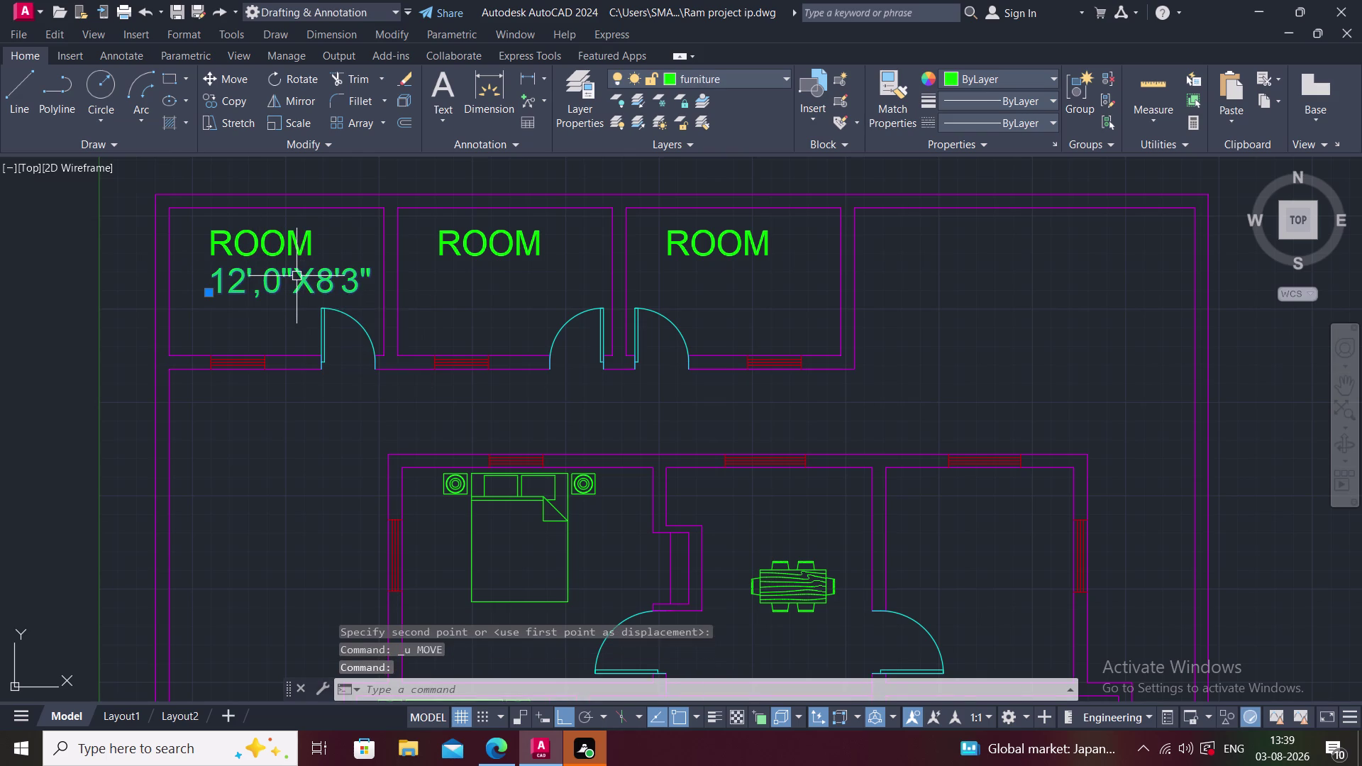
key(m)
key(space)
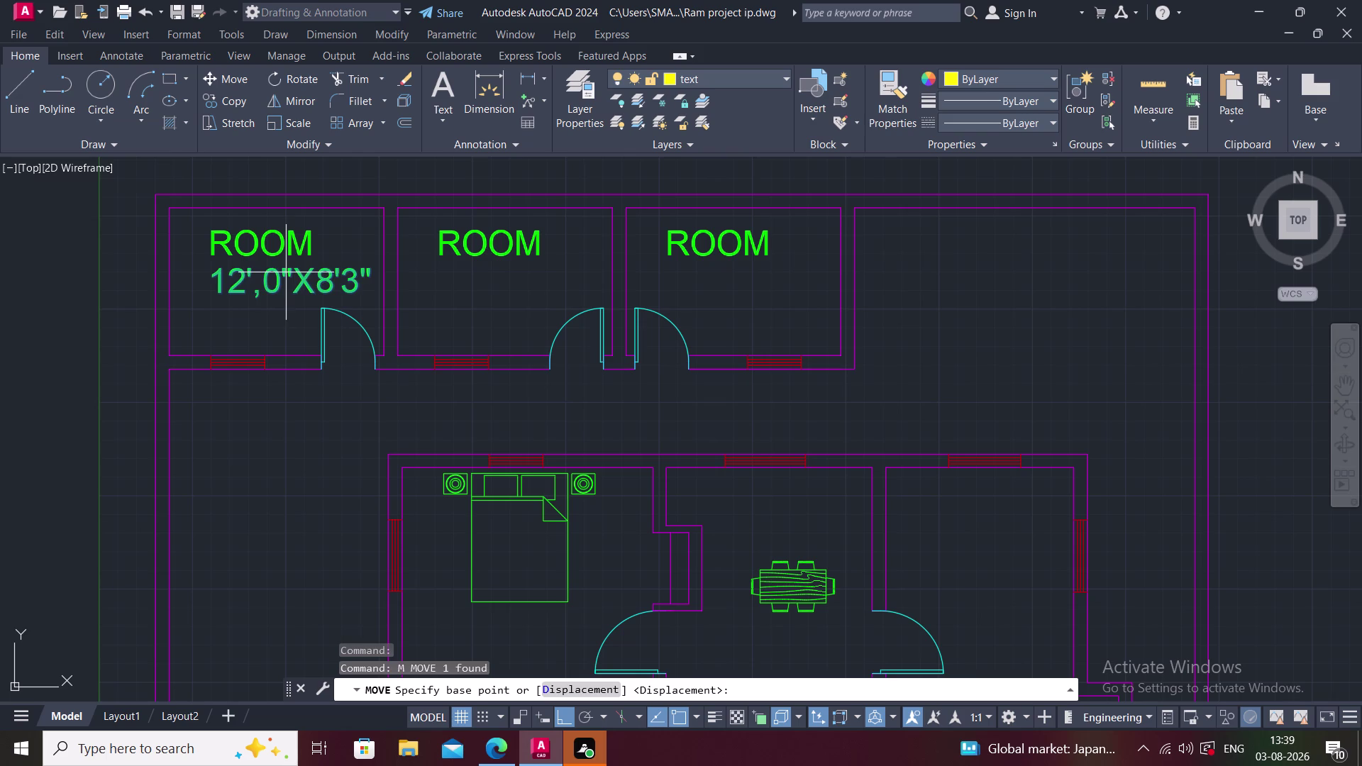
click(287, 271)
click(261, 268)
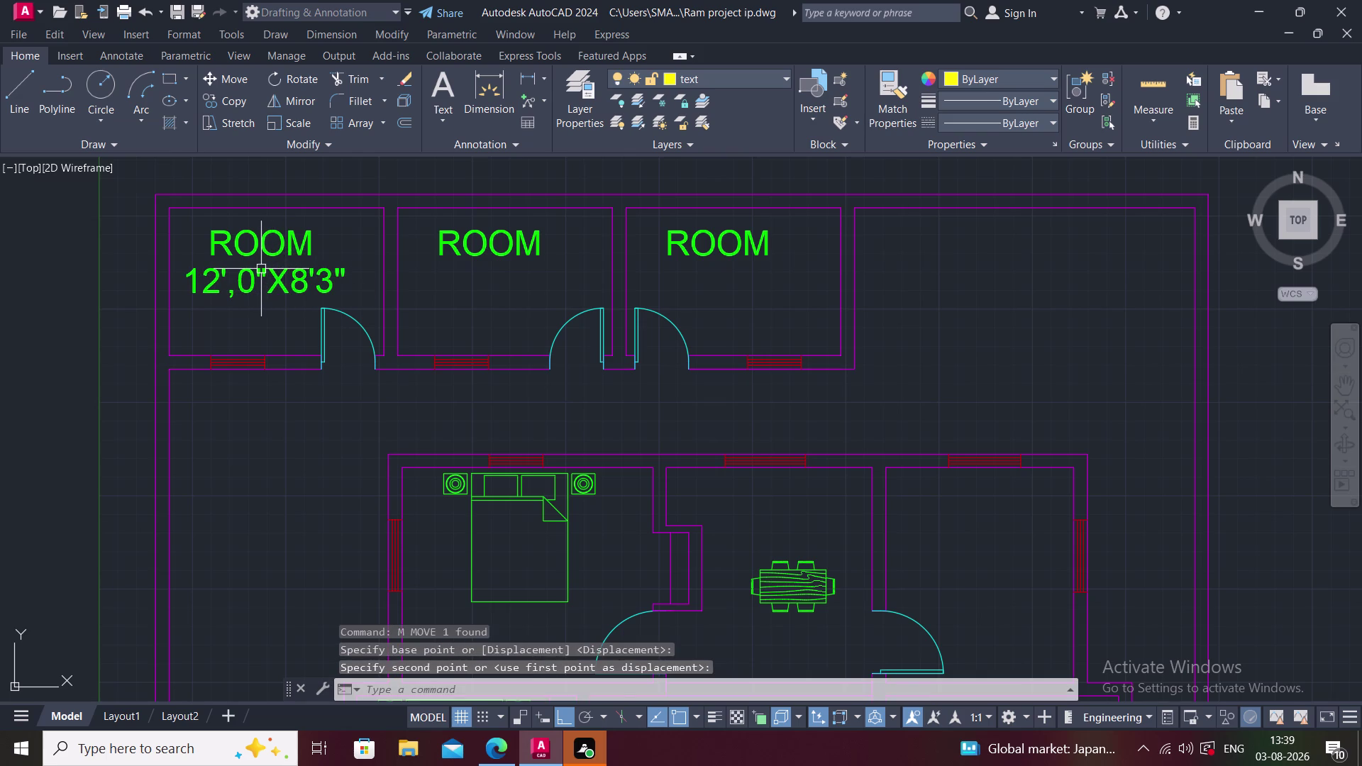
key(Escape)
Delete the ROOM labels in the second and third rooms.
middle_drag(361, 255, 343, 276)
scroll(down, 3)
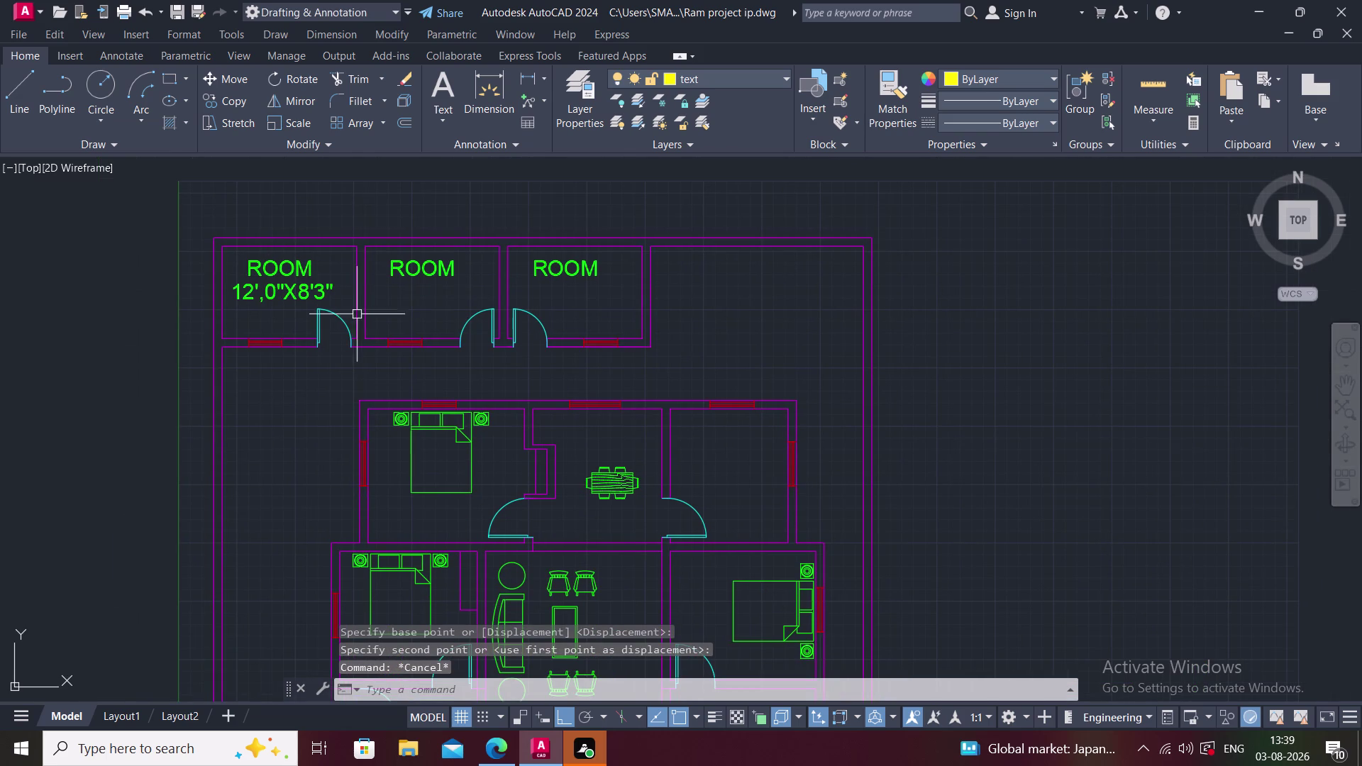
click(417, 264)
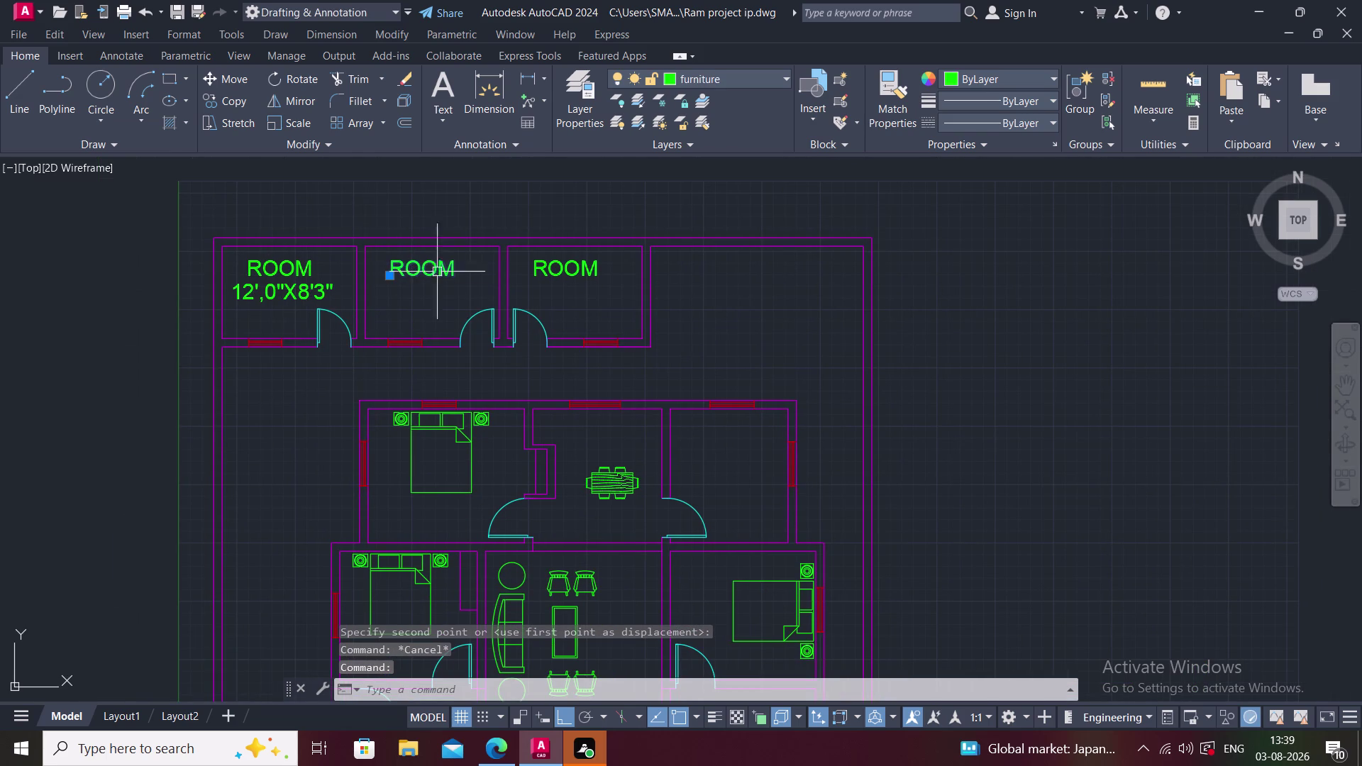
key(Delete)
click(580, 271)
key(Delete)
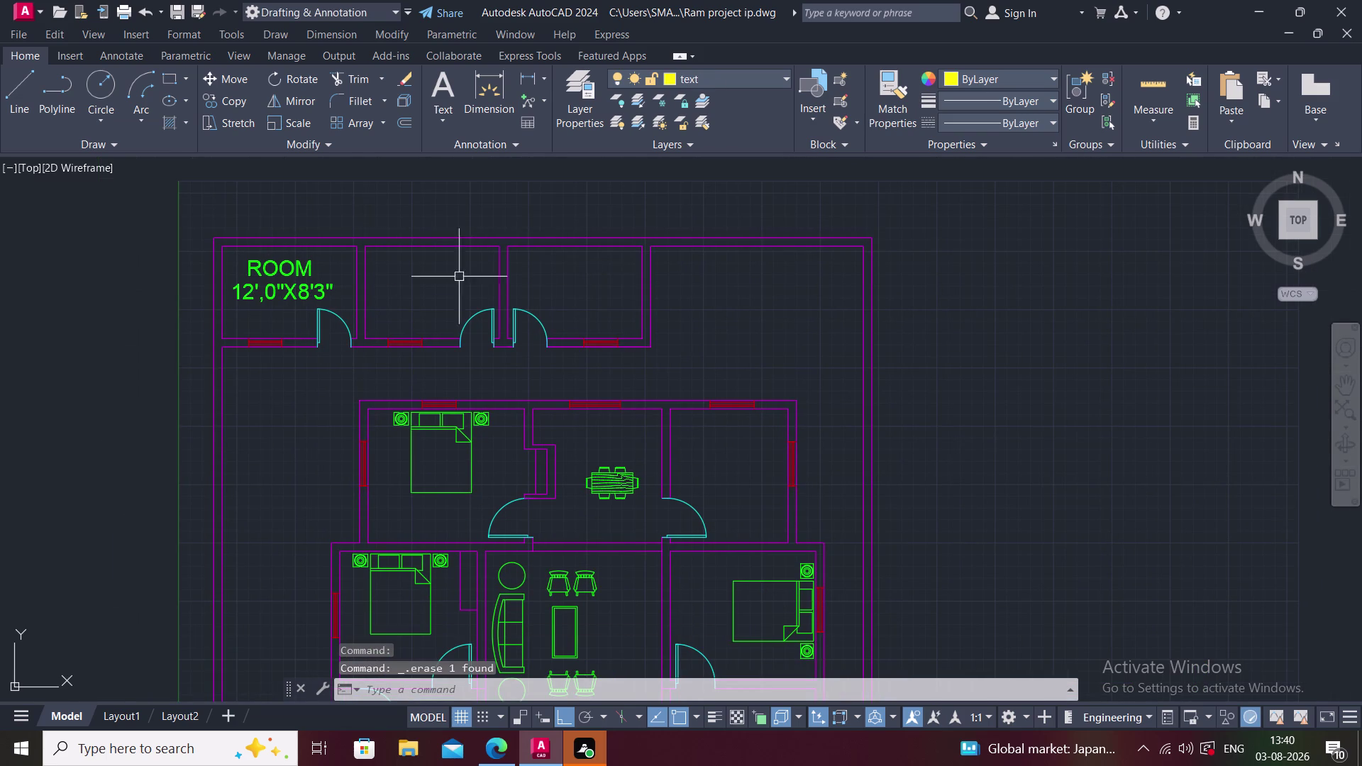
Scale the 12',0"X8'3" size label down with SC.
click(296, 266)
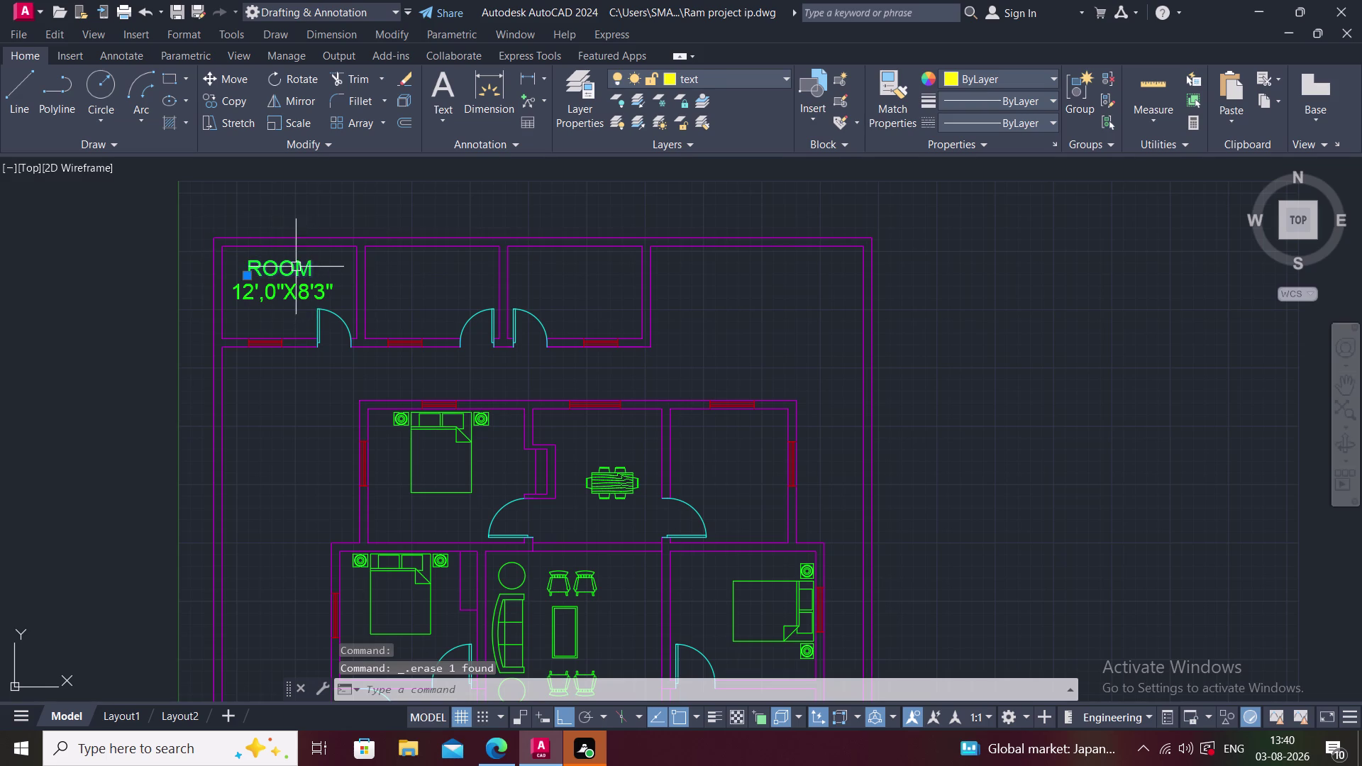
click(287, 295)
key(Escape)
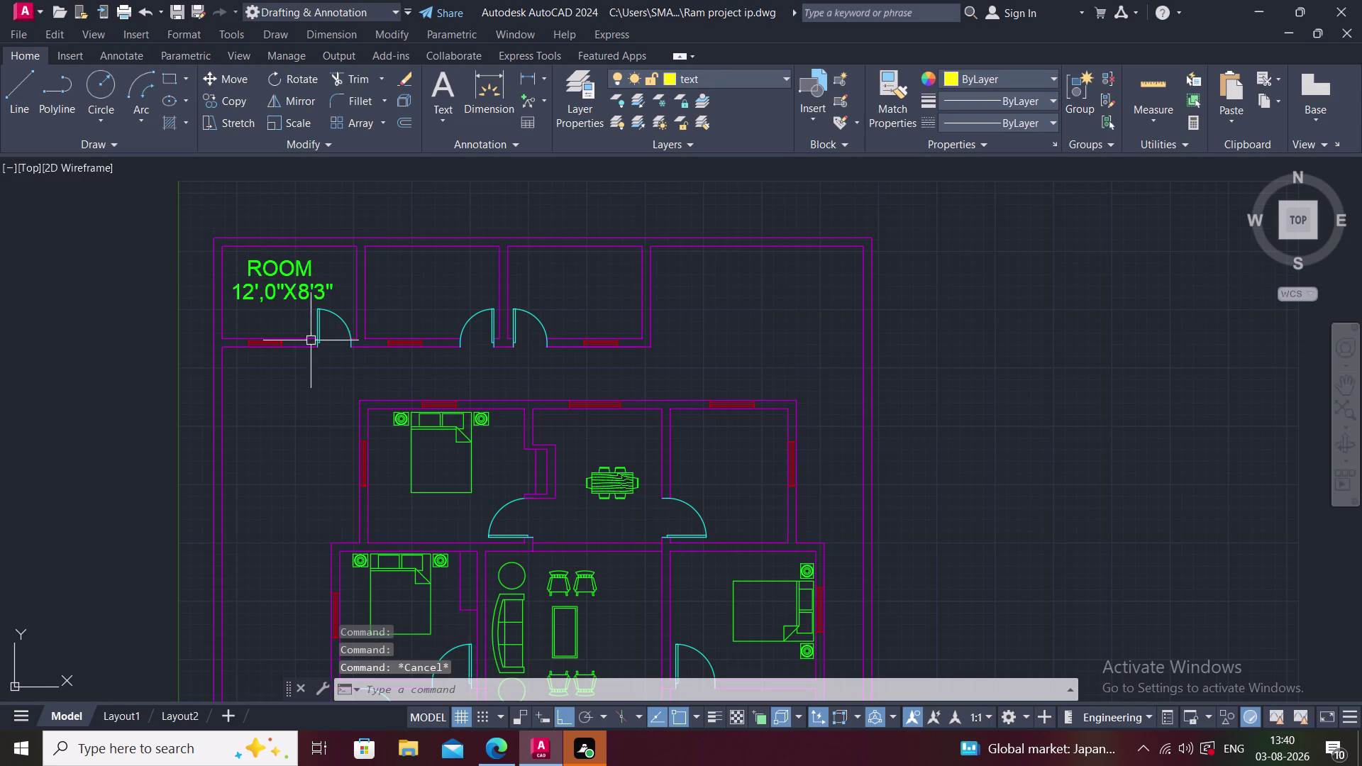
click(289, 295)
text(SC)
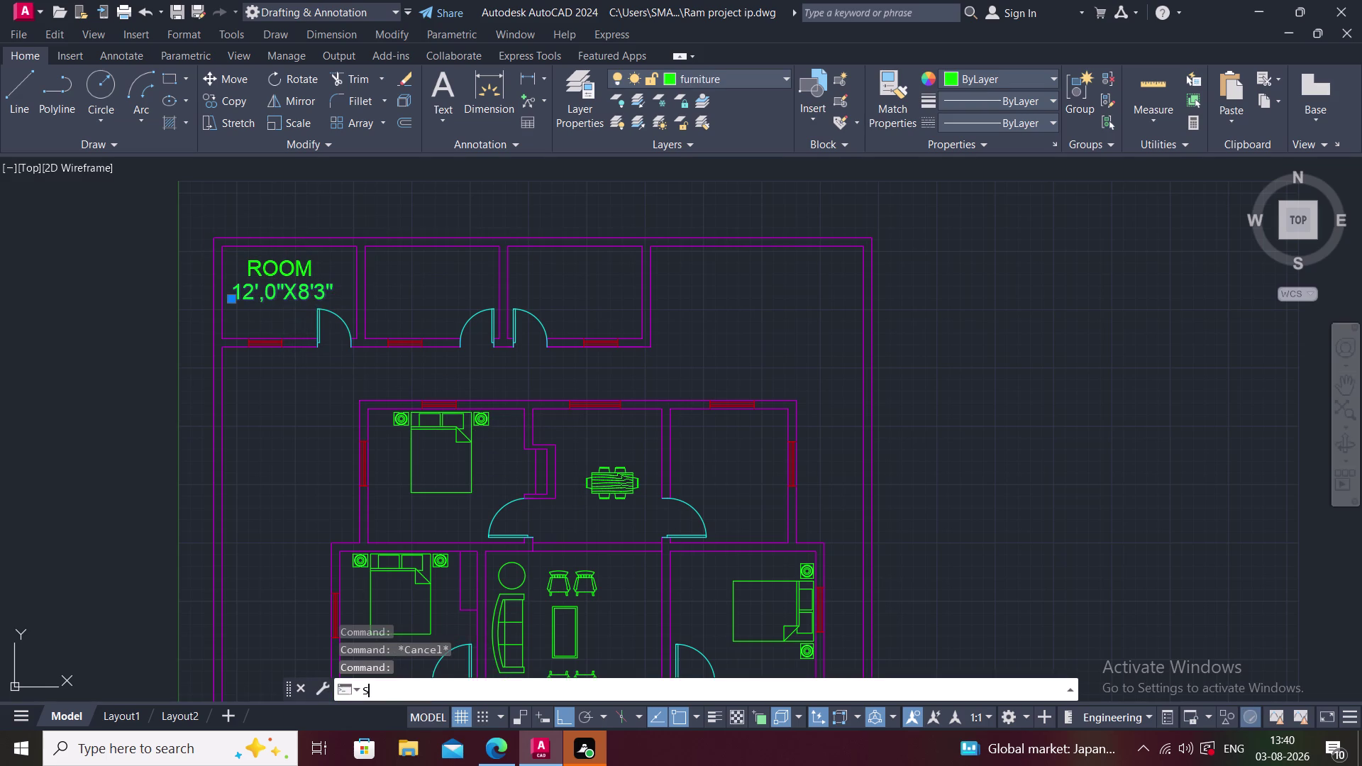
key(space)
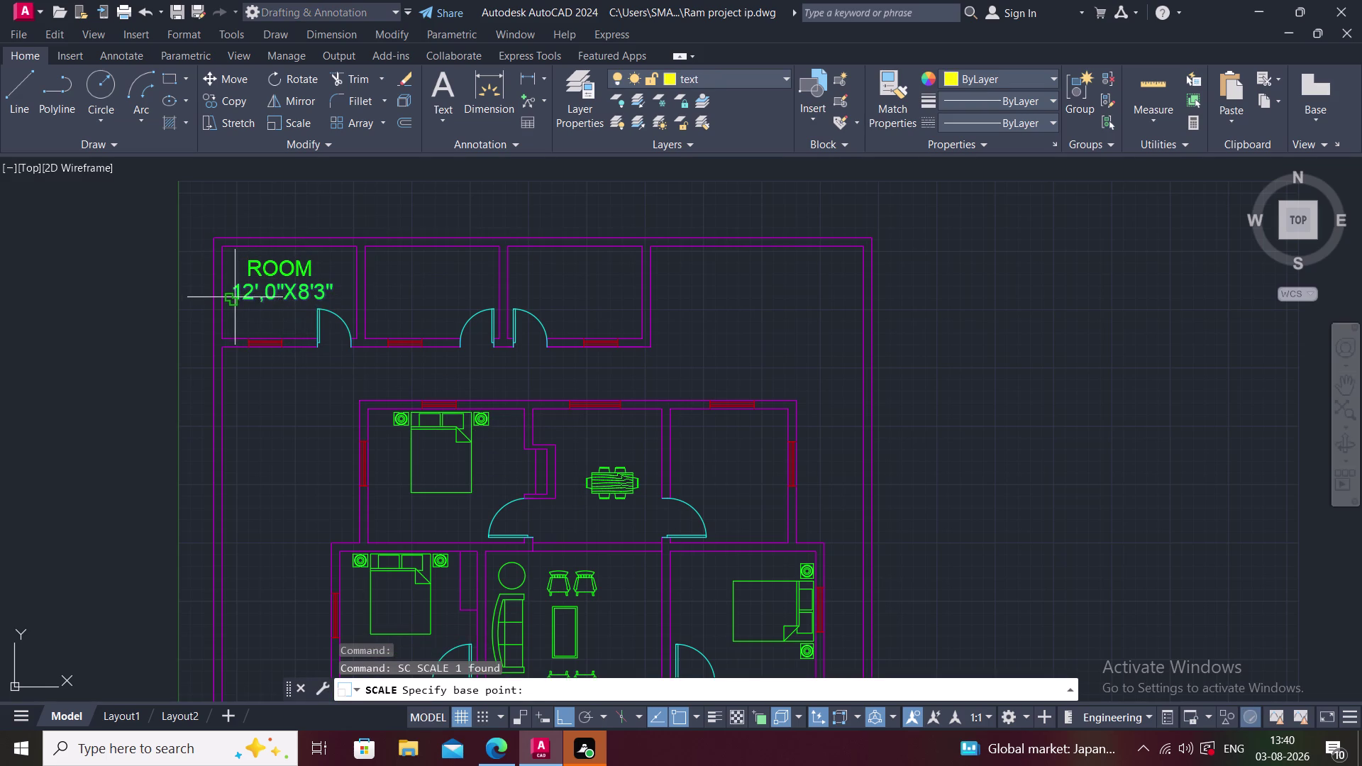
click(235, 297)
scroll(up, 3)
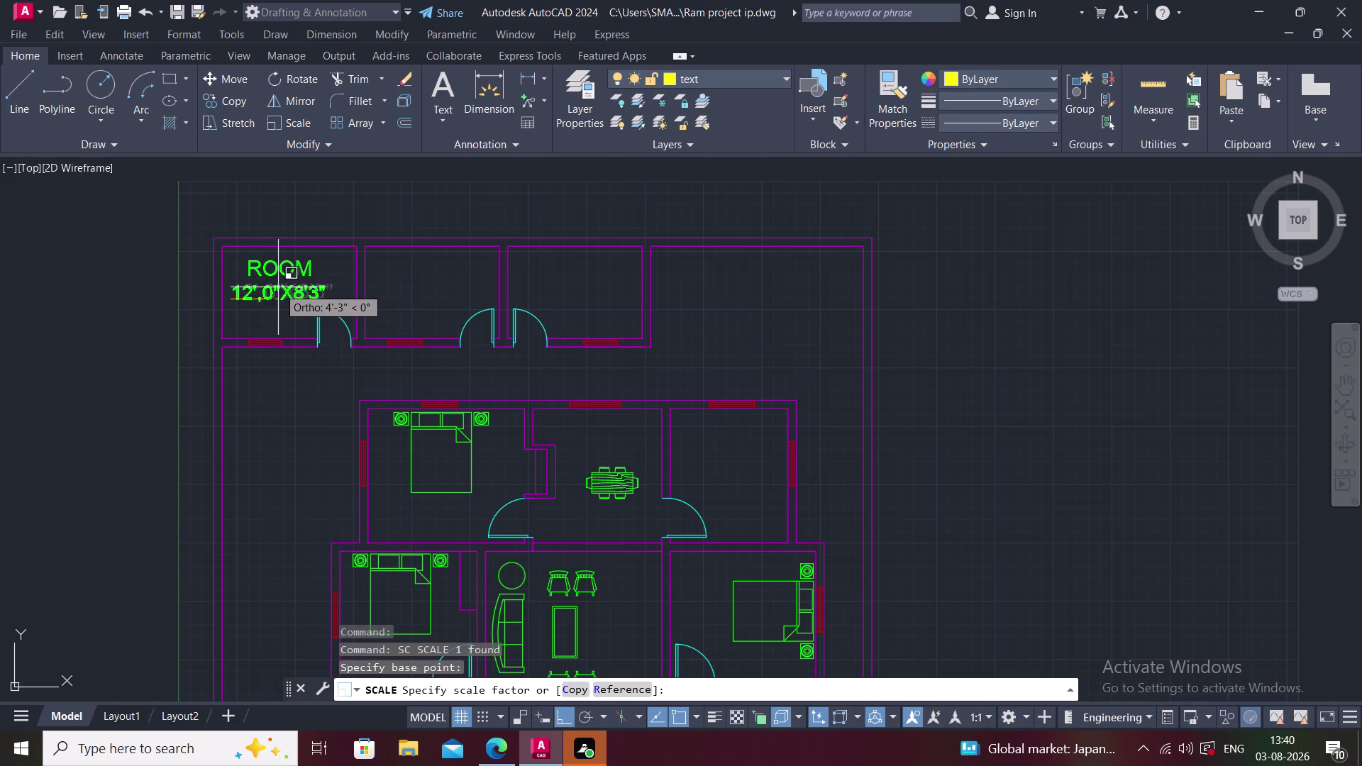
scroll(up, 3)
scroll(up, 3)
click(239, 313)
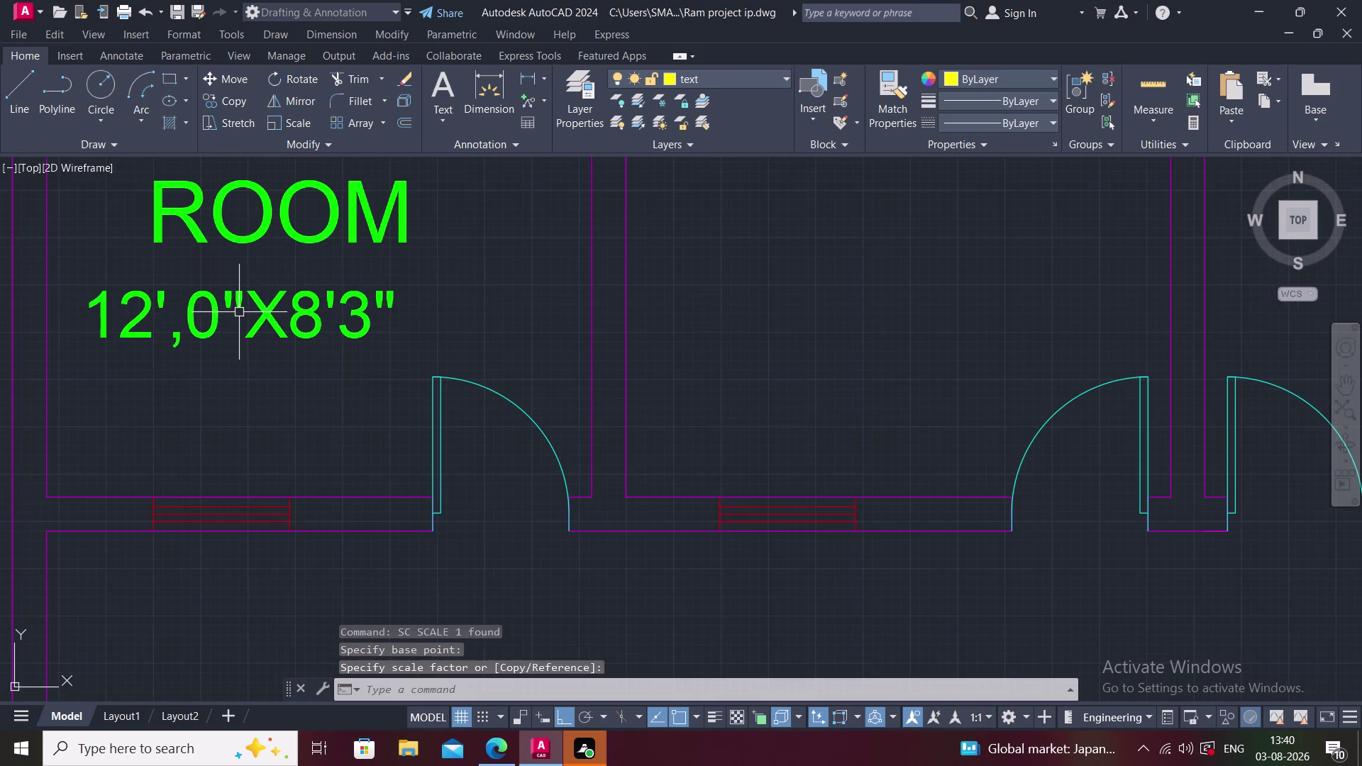
key(Escape)
Shift the smaller size label right so it sits under ROOM.
click(252, 303)
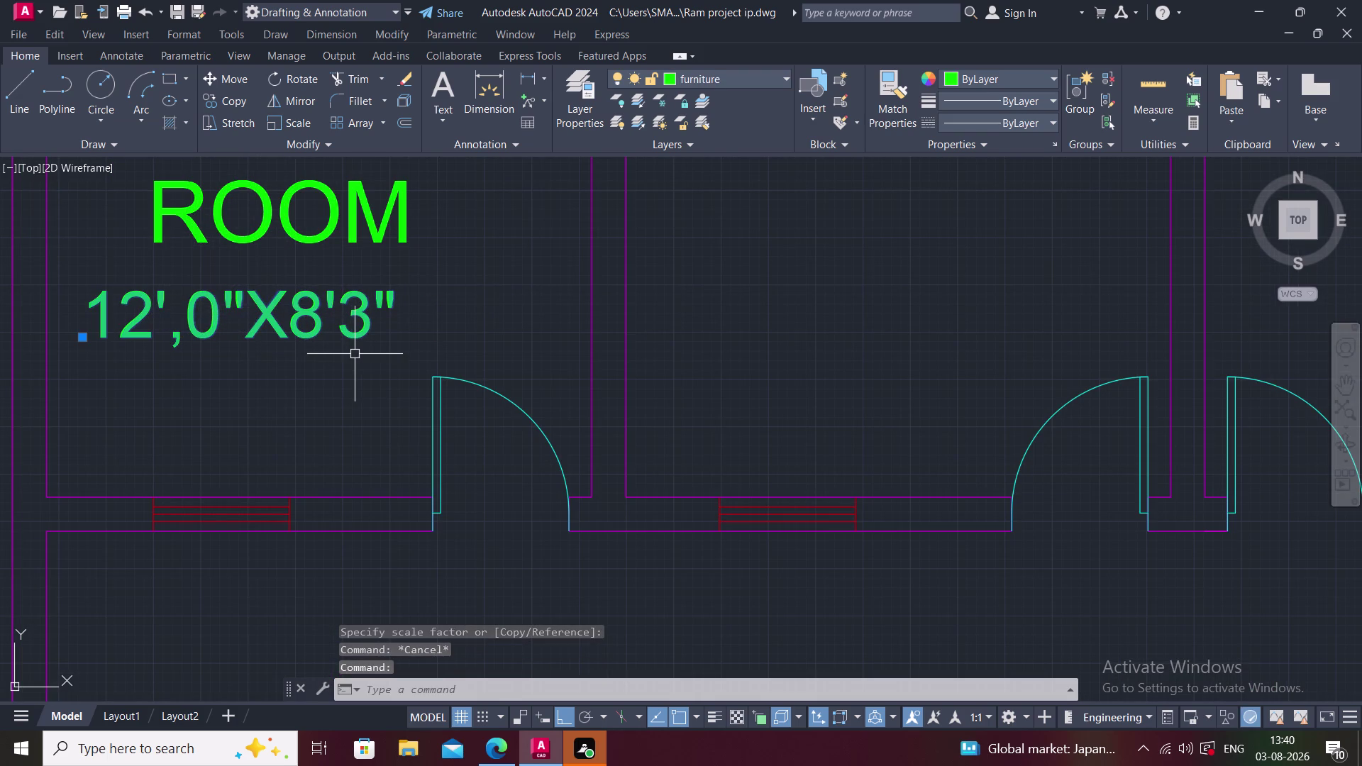
key(m)
key(space)
click(263, 323)
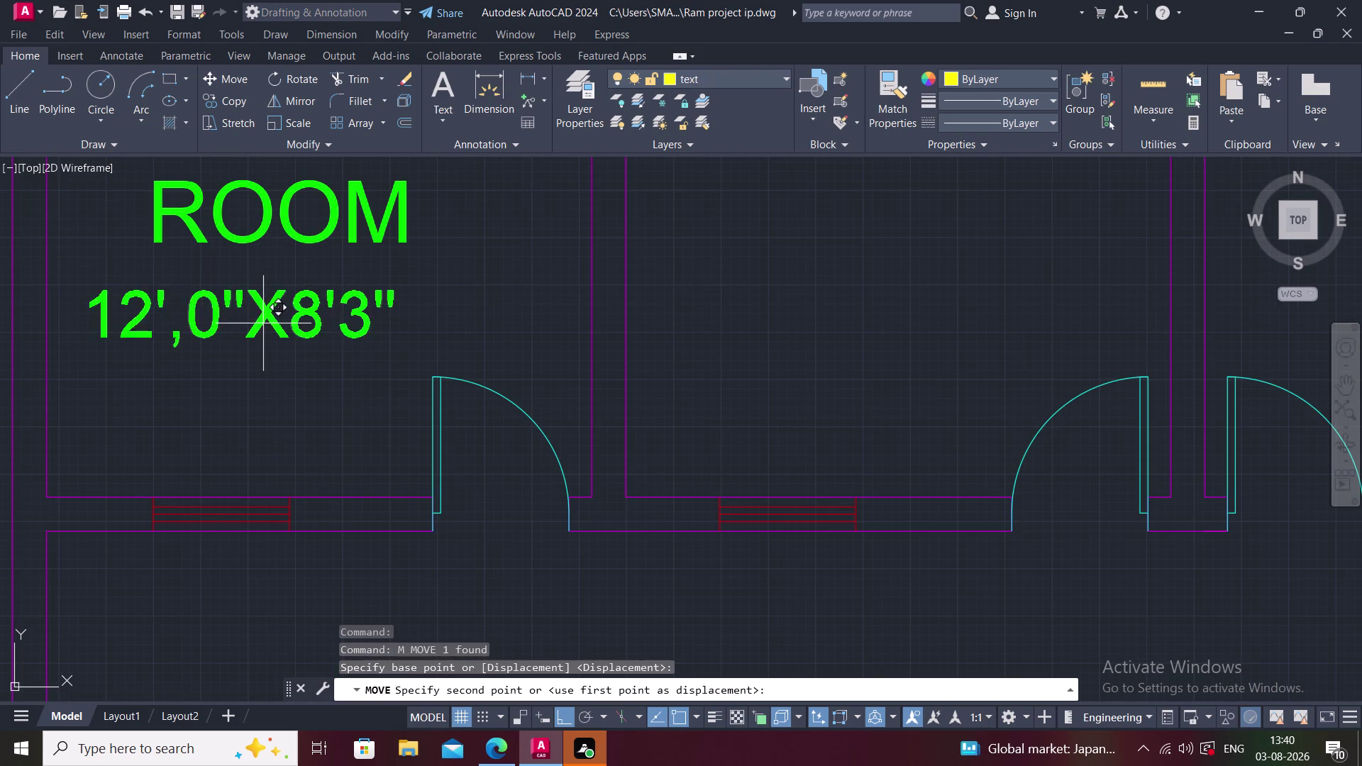
click(308, 307)
key(Escape)
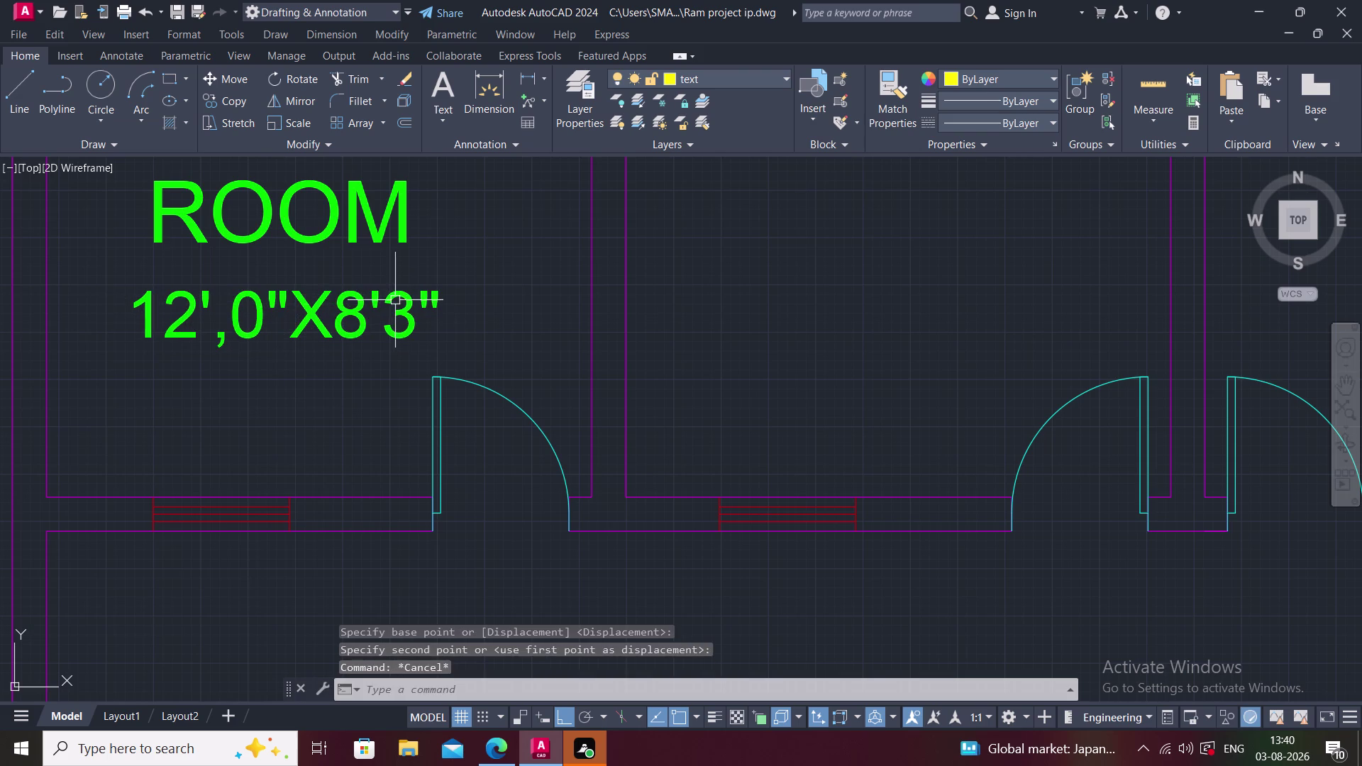
Select the first room's ROOM and size labels for the CO copy command.
middle_drag(395, 300, 364, 300)
scroll(down, 3)
click(275, 310)
key(Escape)
click(257, 251)
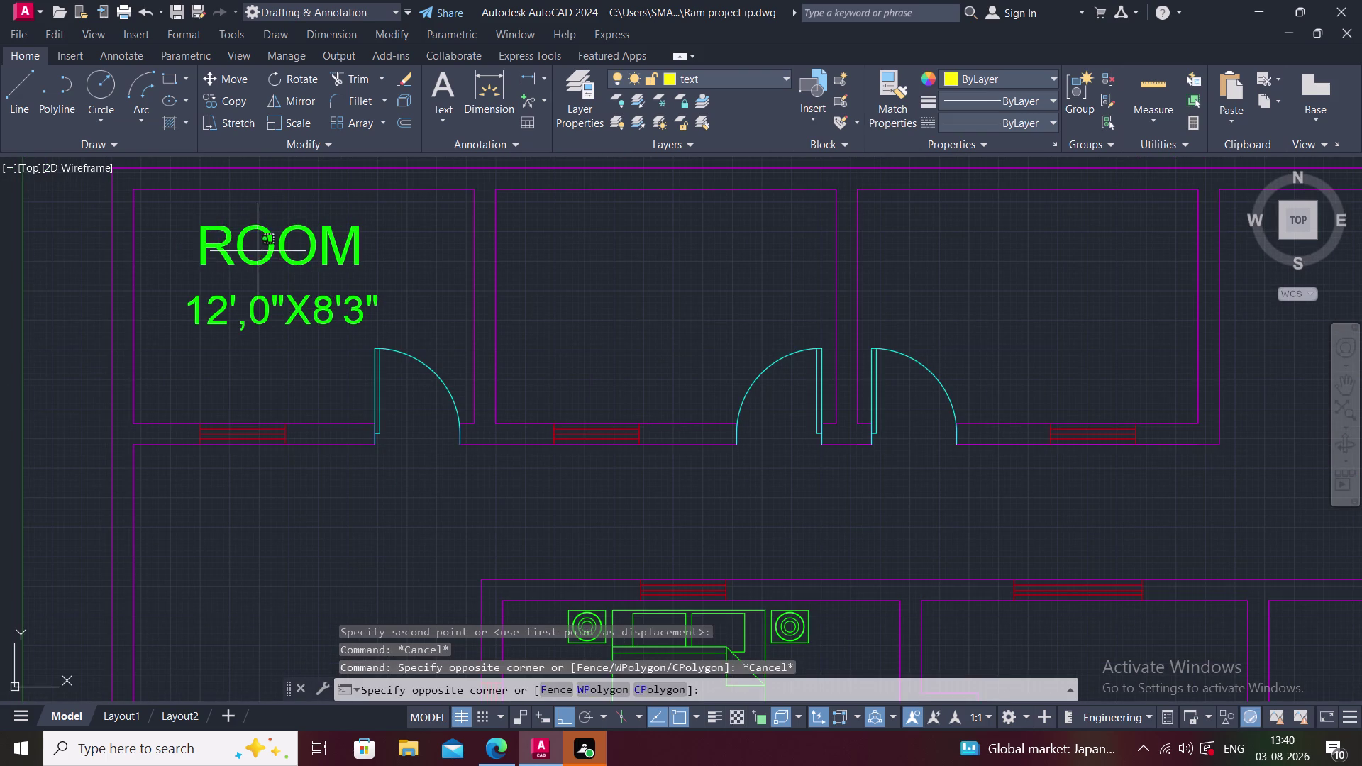
click(279, 235)
click(284, 240)
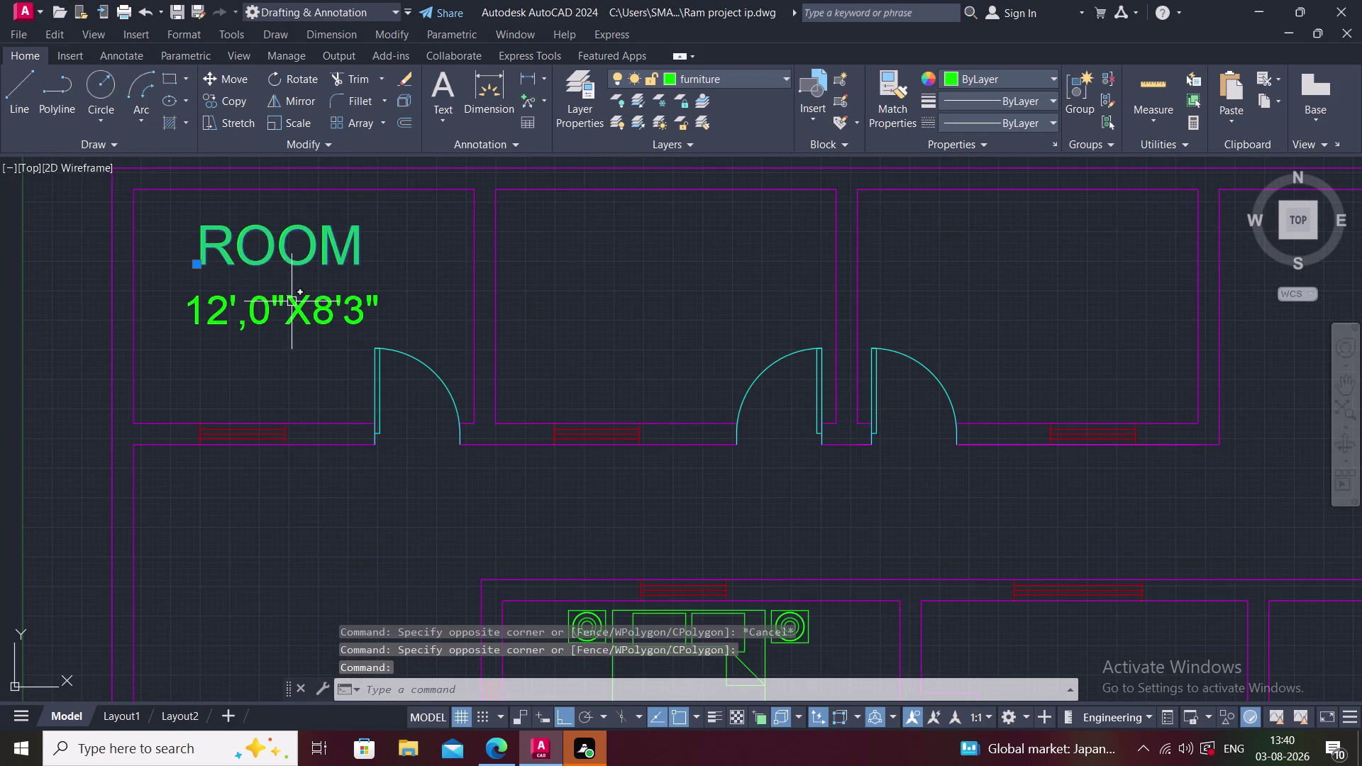
click(293, 303)
text(C)
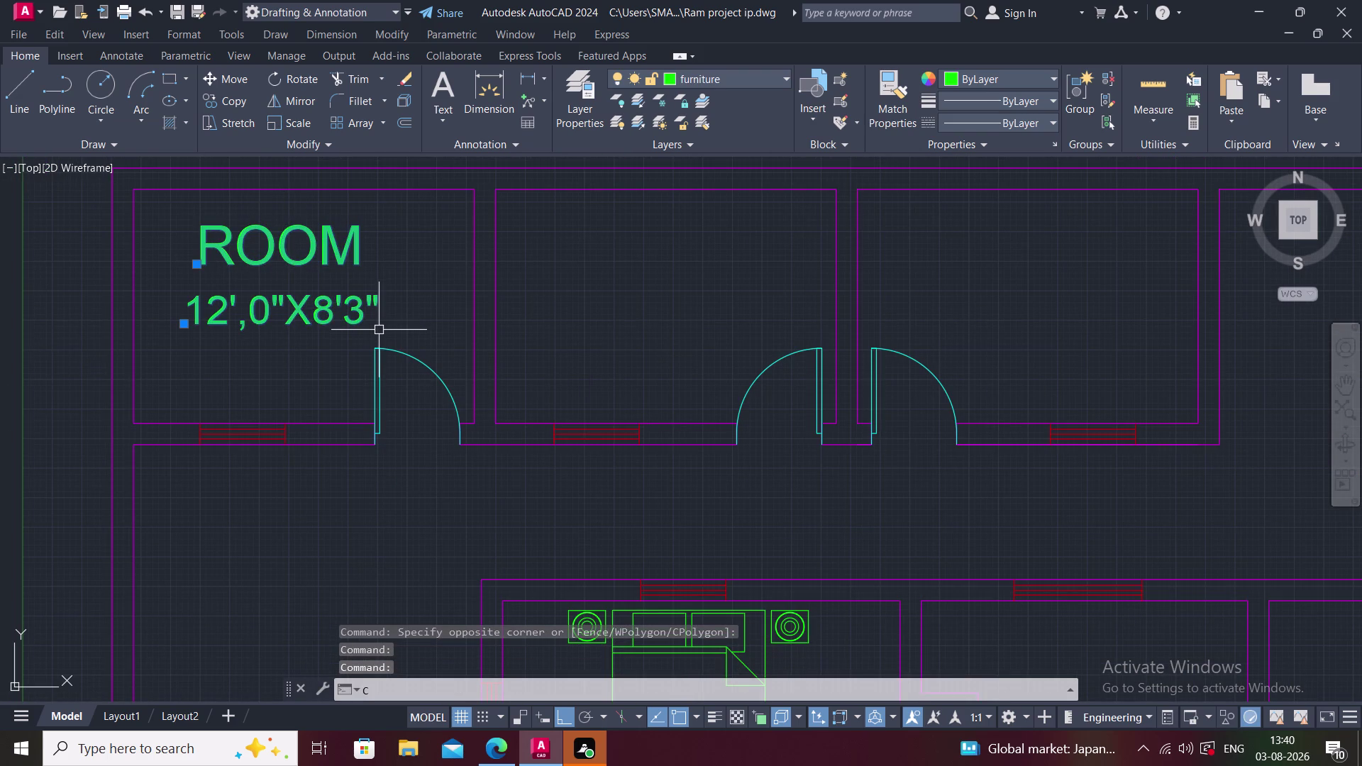
text(O)
key(space)
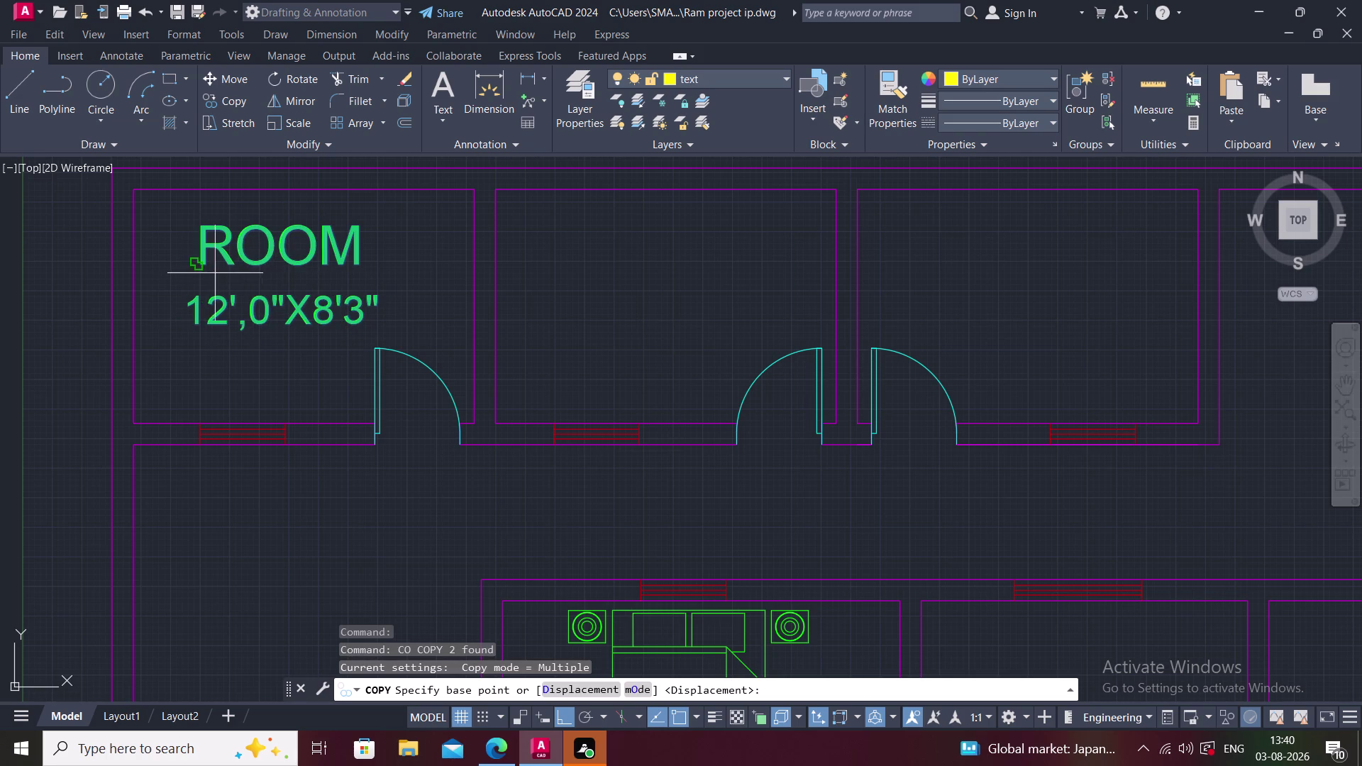
Copy the labels into the second and third rooms, the bedroom and neighbouring rooms.
click(202, 226)
scroll(down, 3)
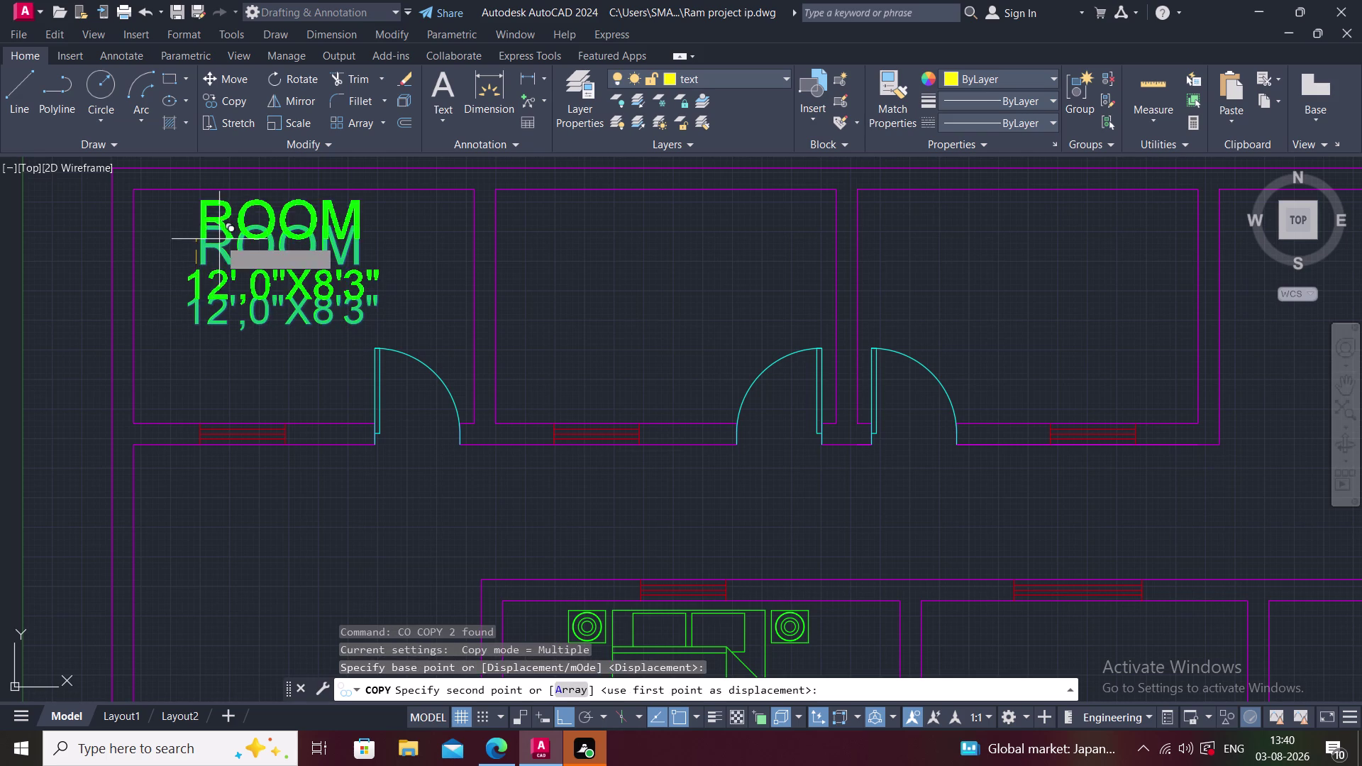
key(F8)
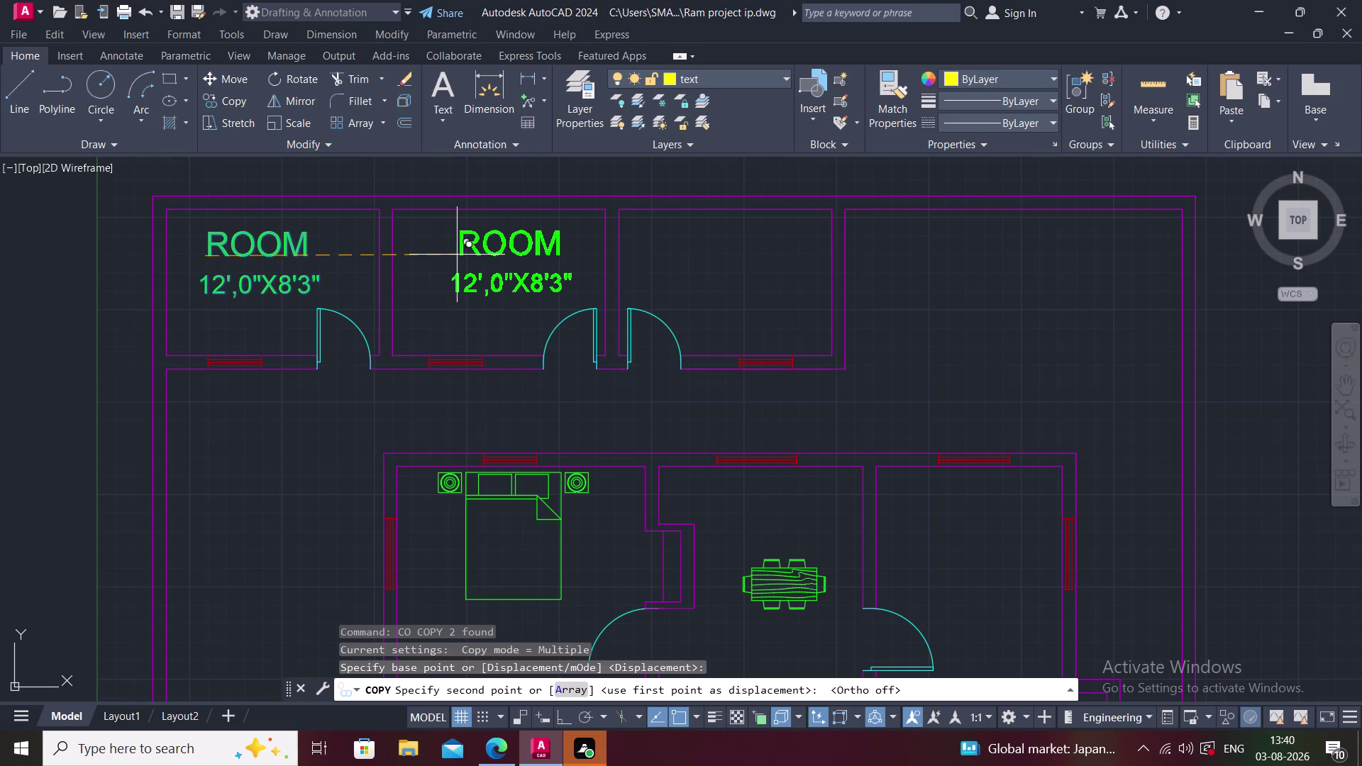
click(456, 255)
scroll(down, 3)
middle_drag(575, 291, 354, 263)
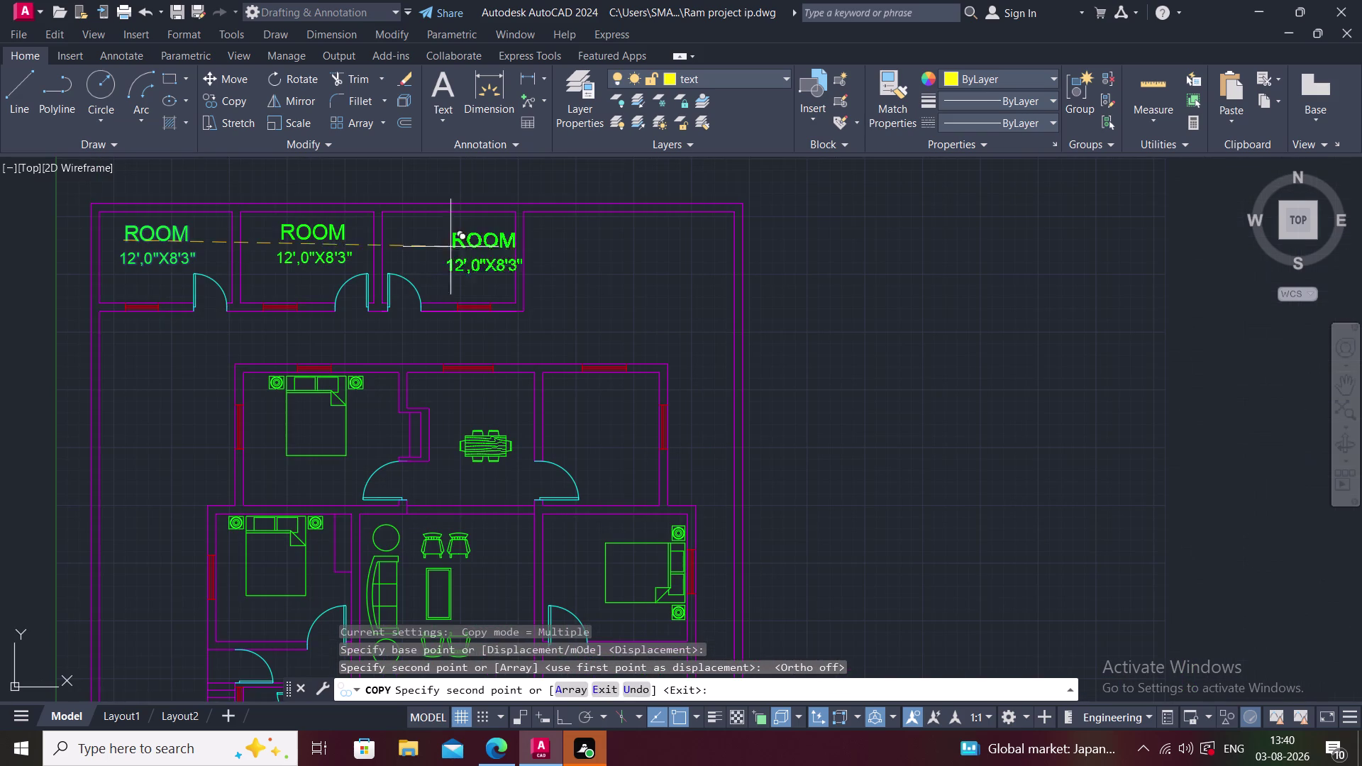
click(417, 236)
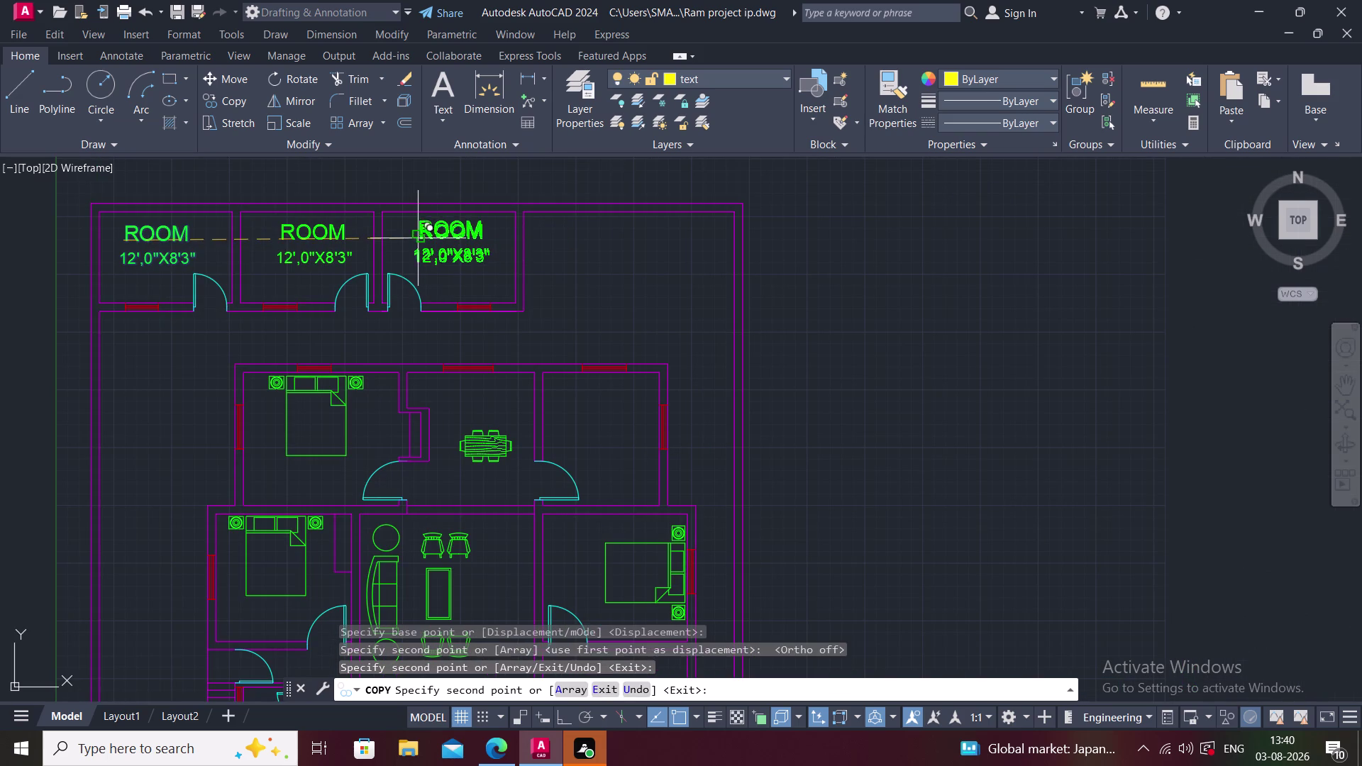
click(561, 433)
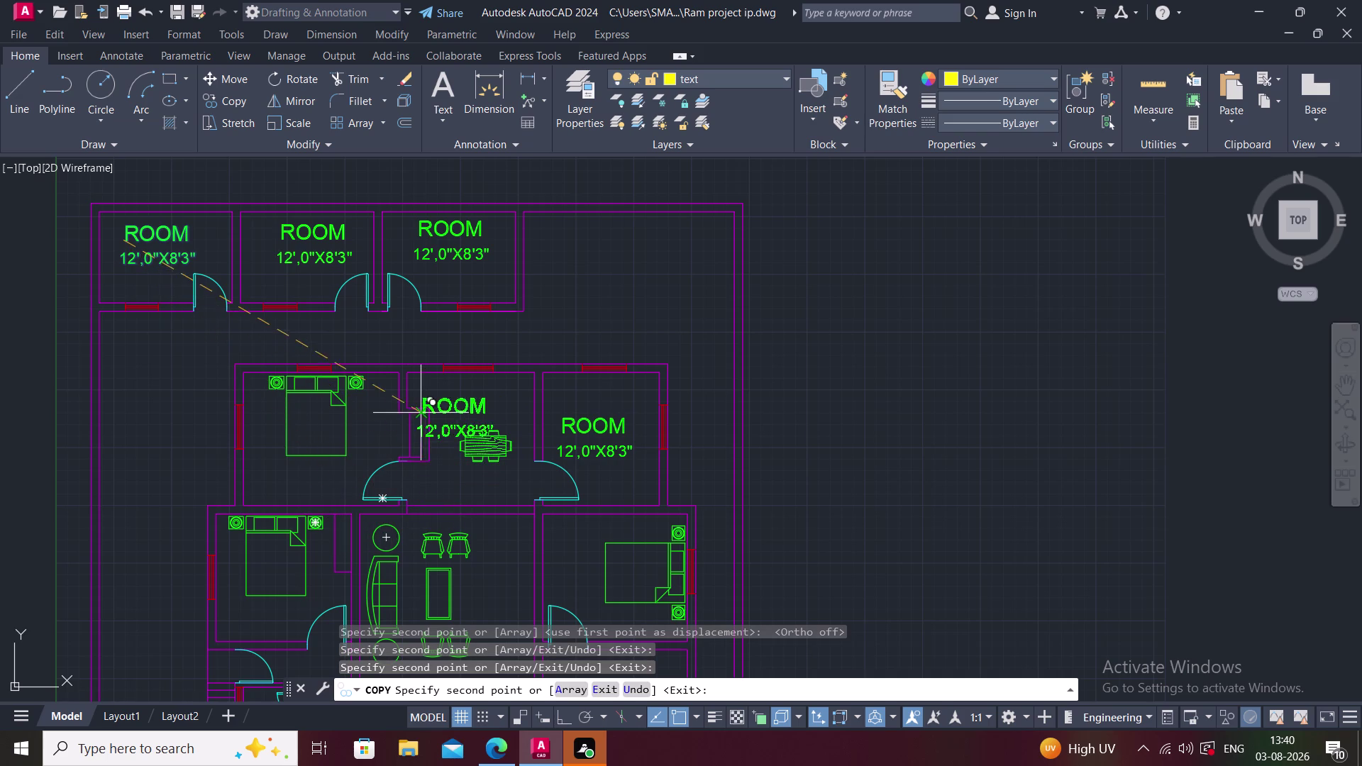
click(446, 477)
click(272, 477)
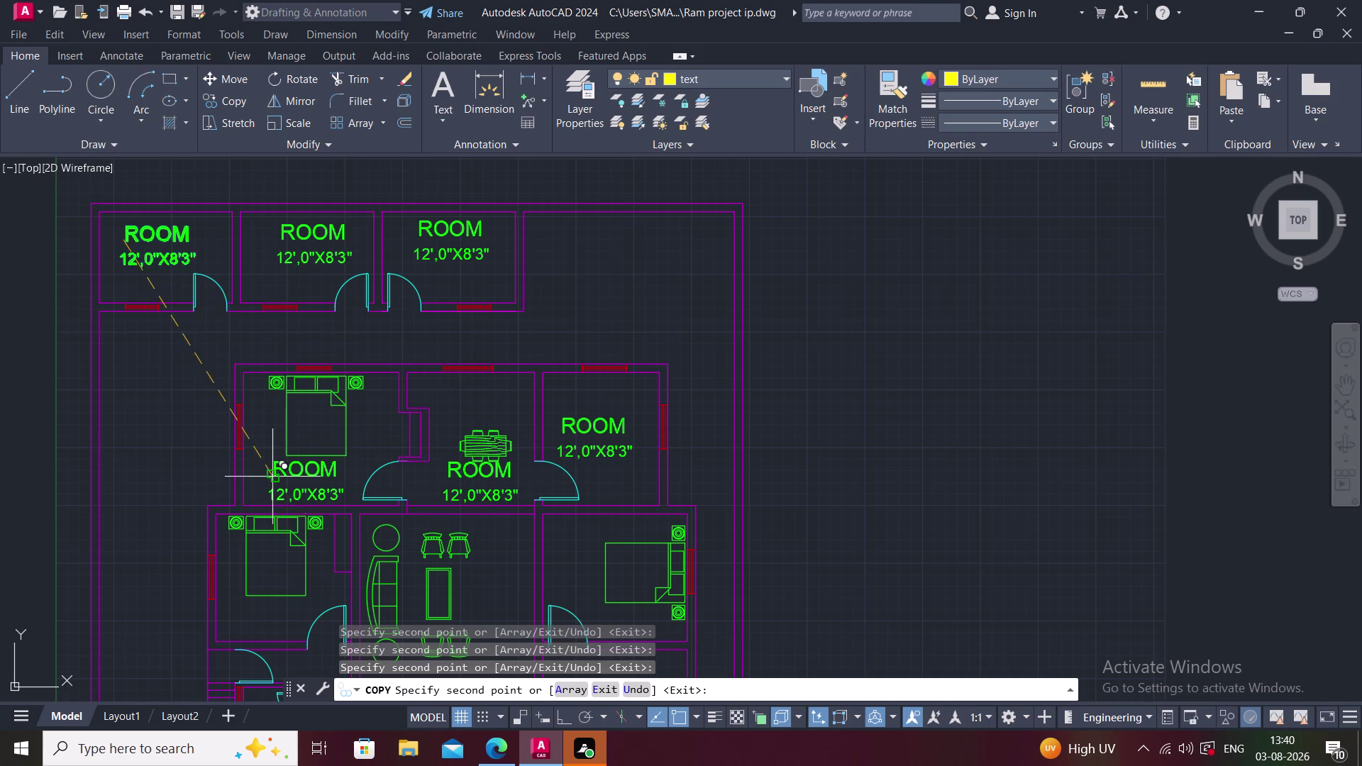
Copy the labels into the left bedroom, living room, right bedroom, lounge and lower-right bedroom.
scroll(down, 3)
middle_drag(345, 527, 376, 485)
scroll(up, 3)
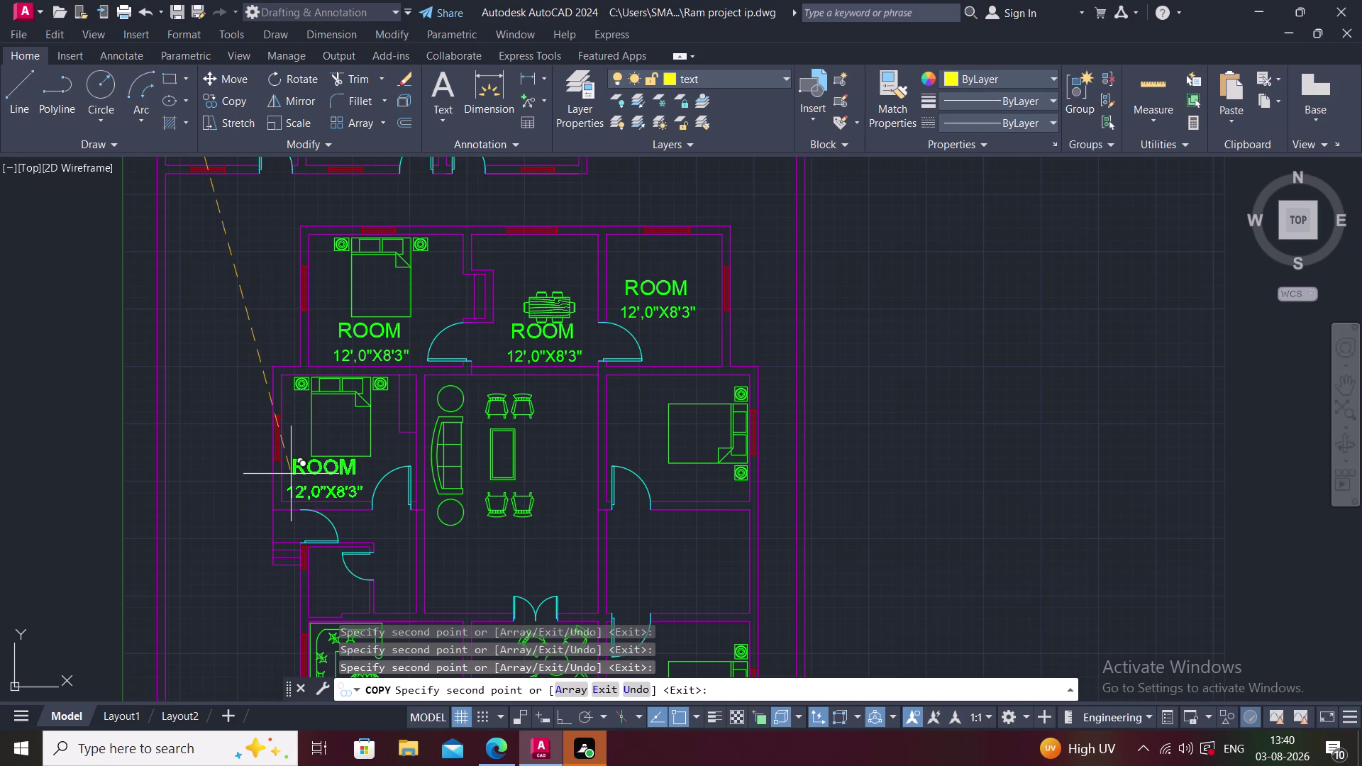
click(290, 474)
middle_drag(429, 478, 366, 437)
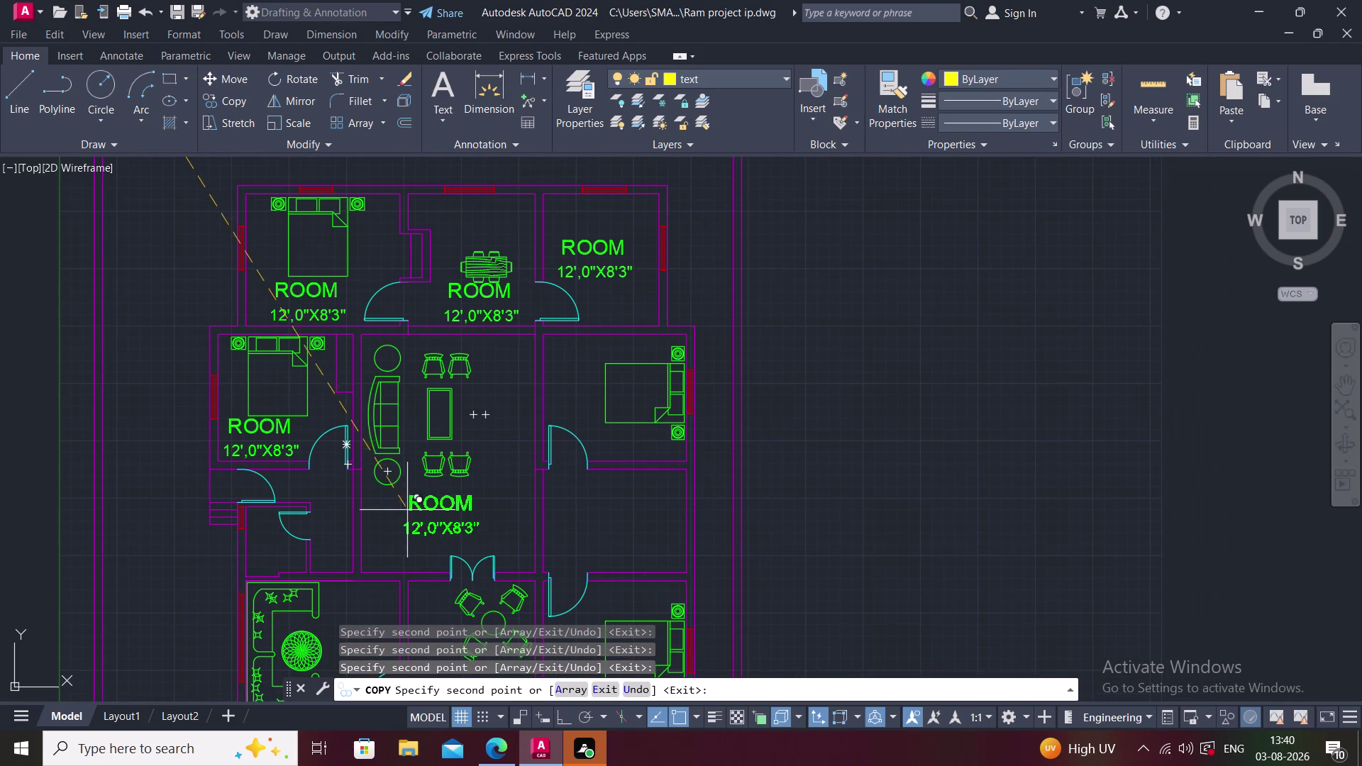
click(406, 510)
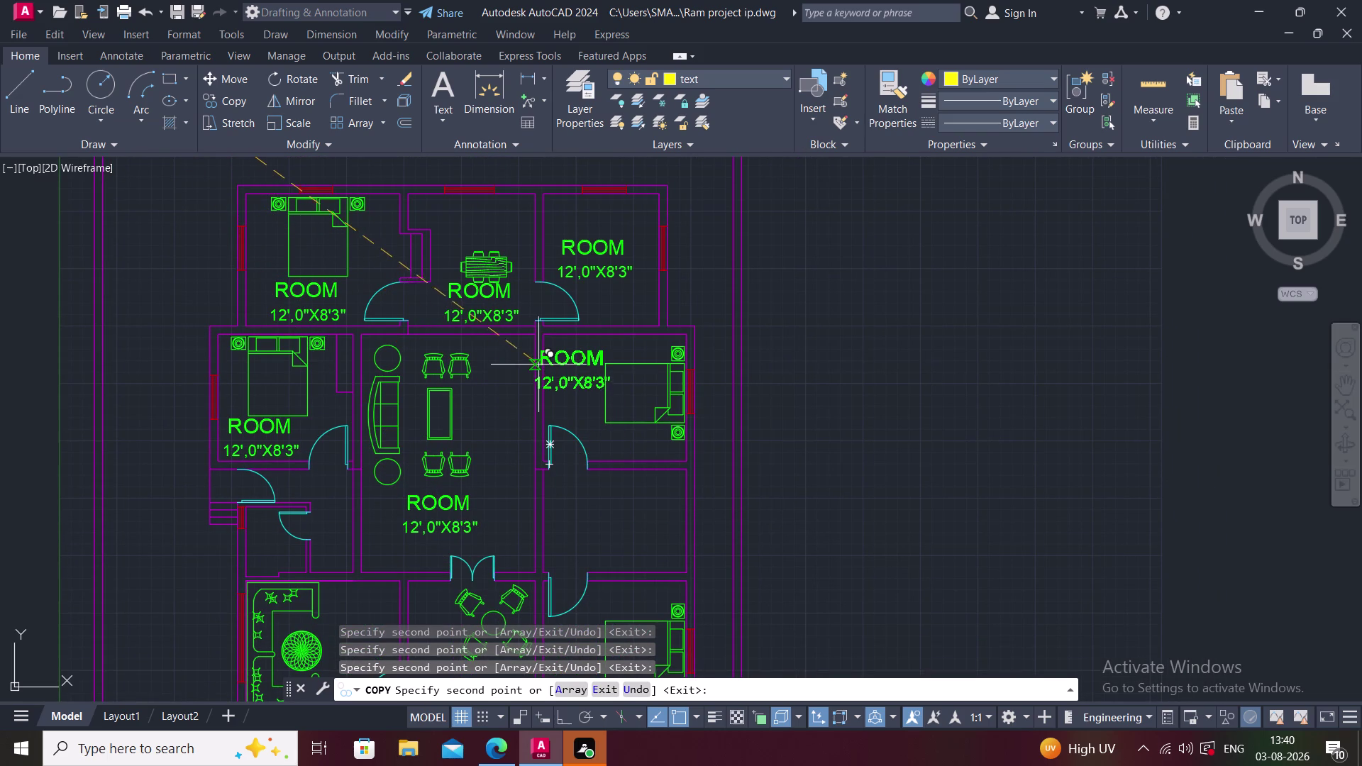
click(549, 355)
scroll(down, 3)
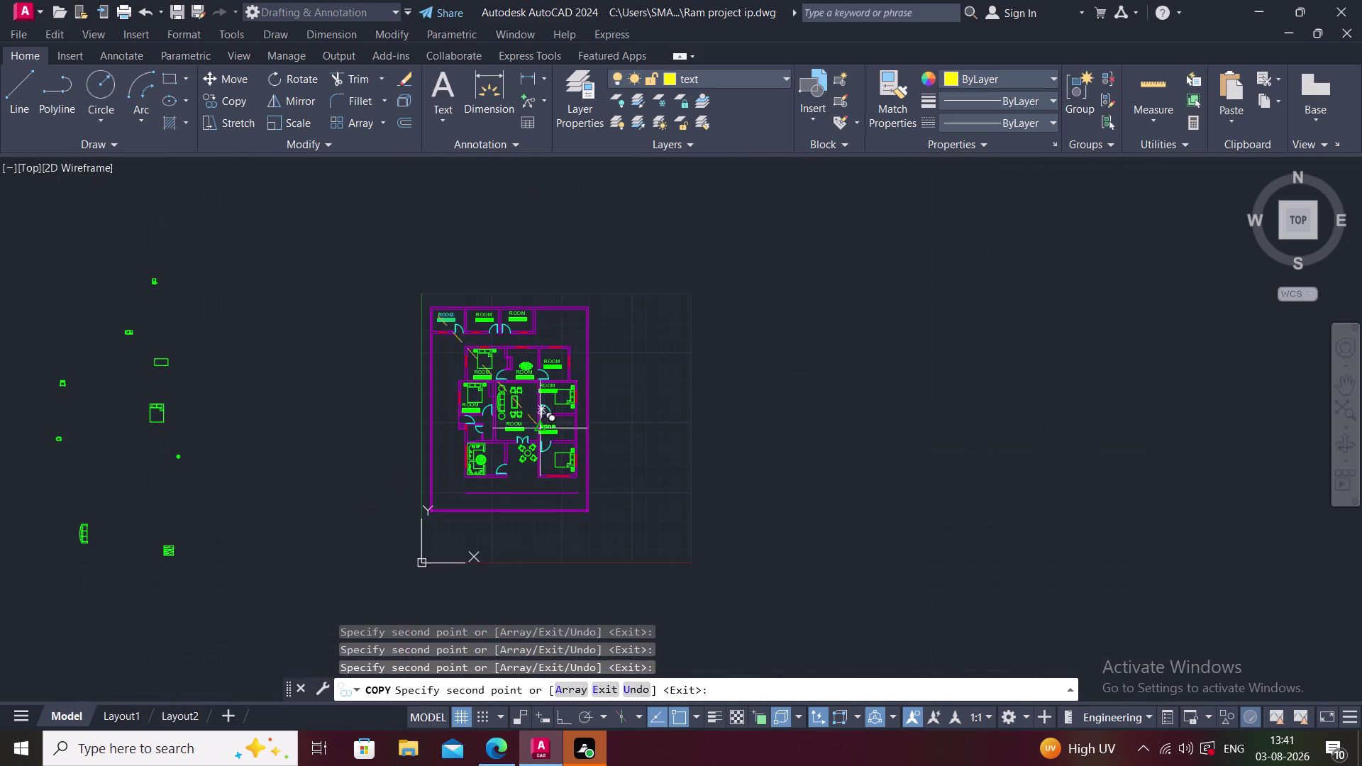
middle_drag(512, 459, 528, 421)
scroll(up, 3)
scroll(up, 3)
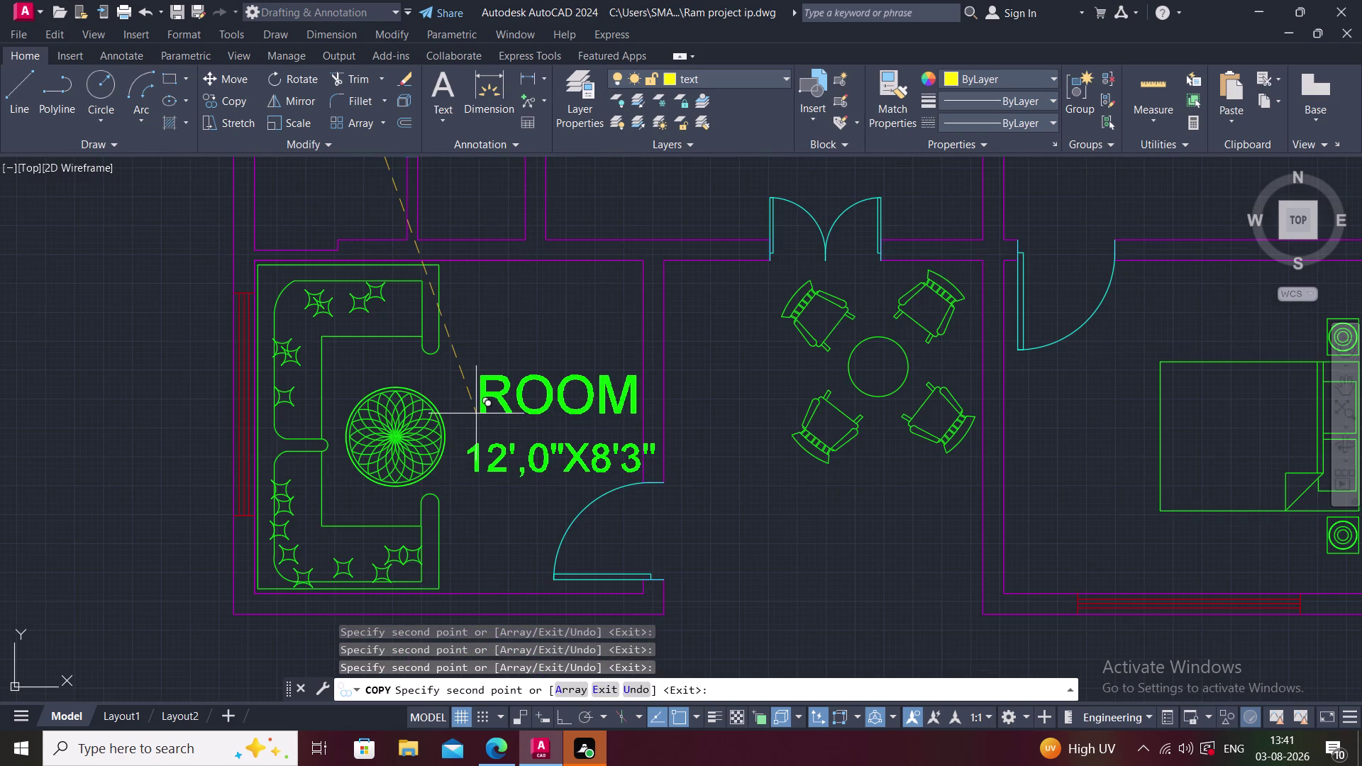
click(467, 408)
middle_drag(605, 535, 345, 534)
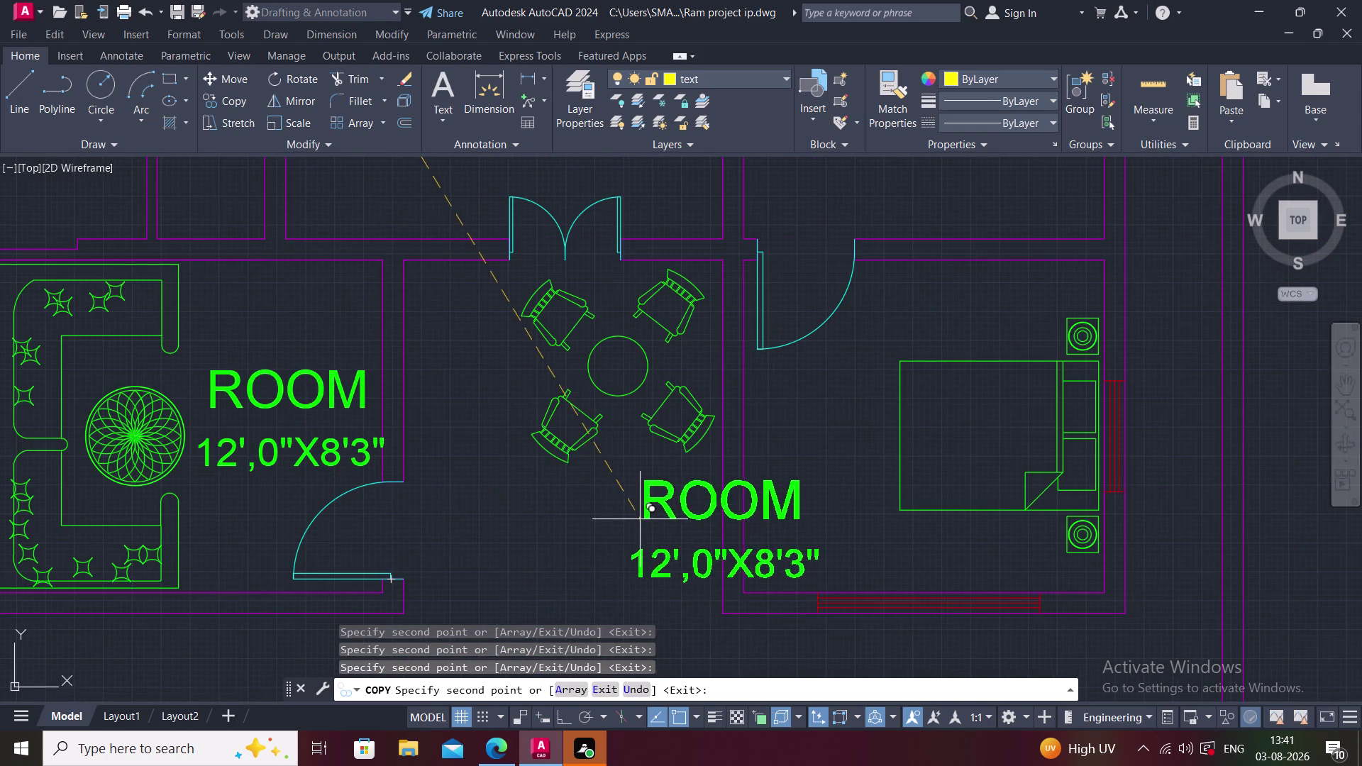
middle_drag(459, 589, 14, 525)
scroll(down, 3)
middle_drag(209, 473, 233, 473)
scroll(up, 3)
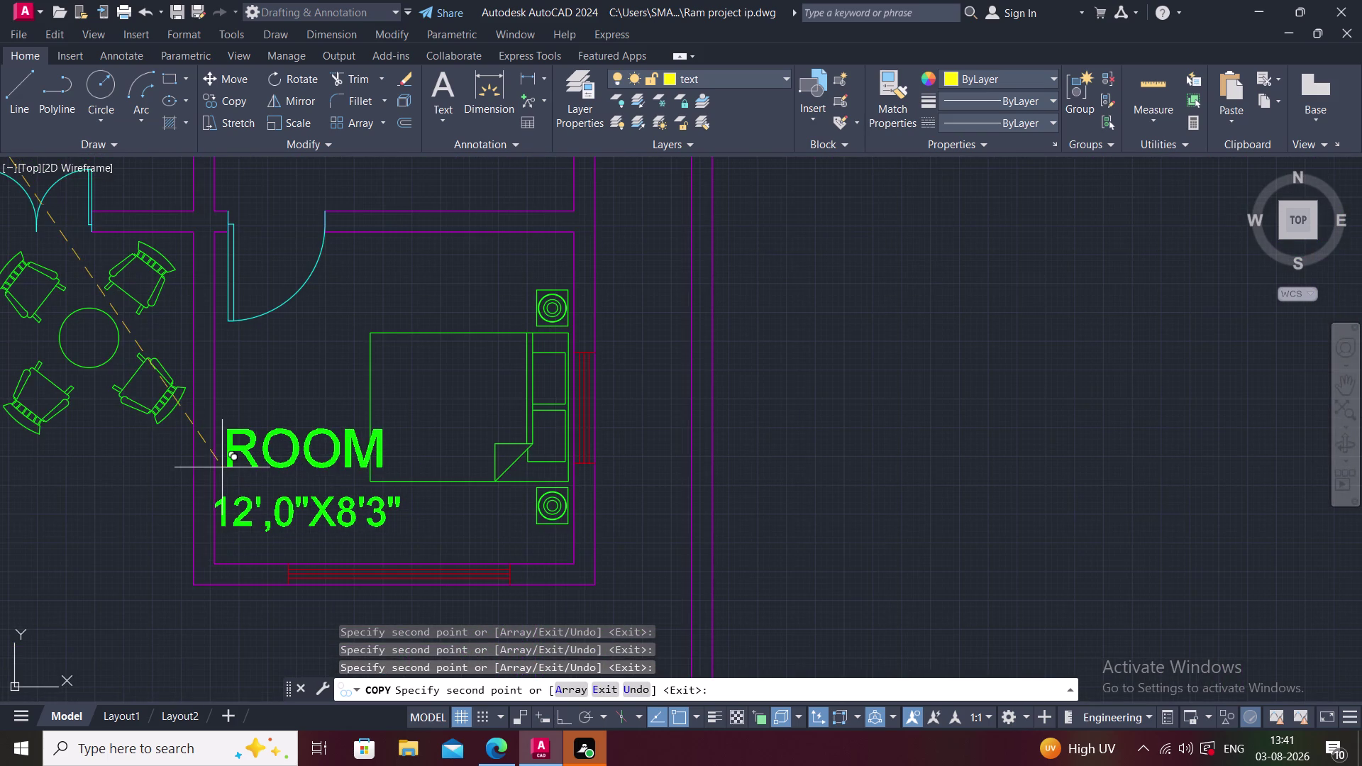
click(244, 447)
Copy the labels into the right-side room and the stair-side room, then finish copying.
middle_drag(323, 473, 414, 487)
scroll(down, 3)
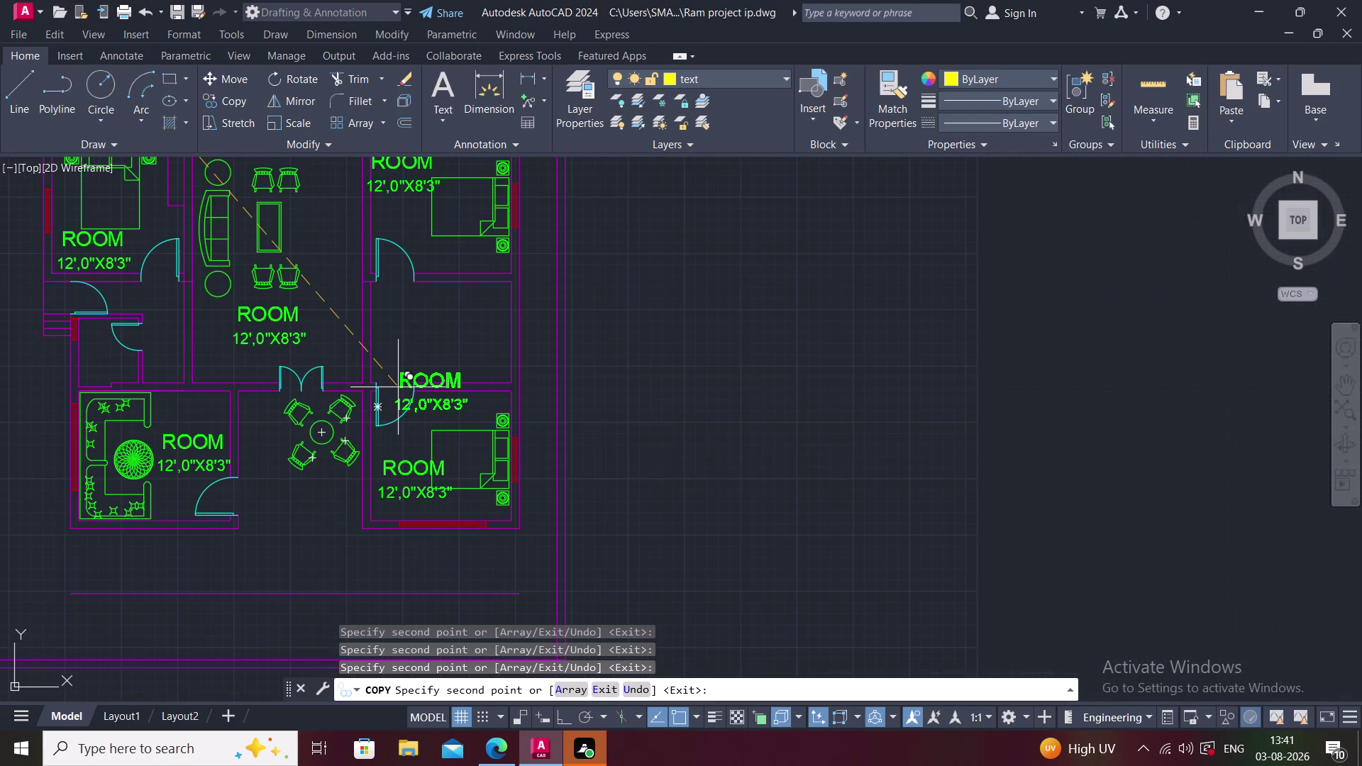
click(272, 489)
middle_drag(317, 507, 369, 525)
scroll(down, 3)
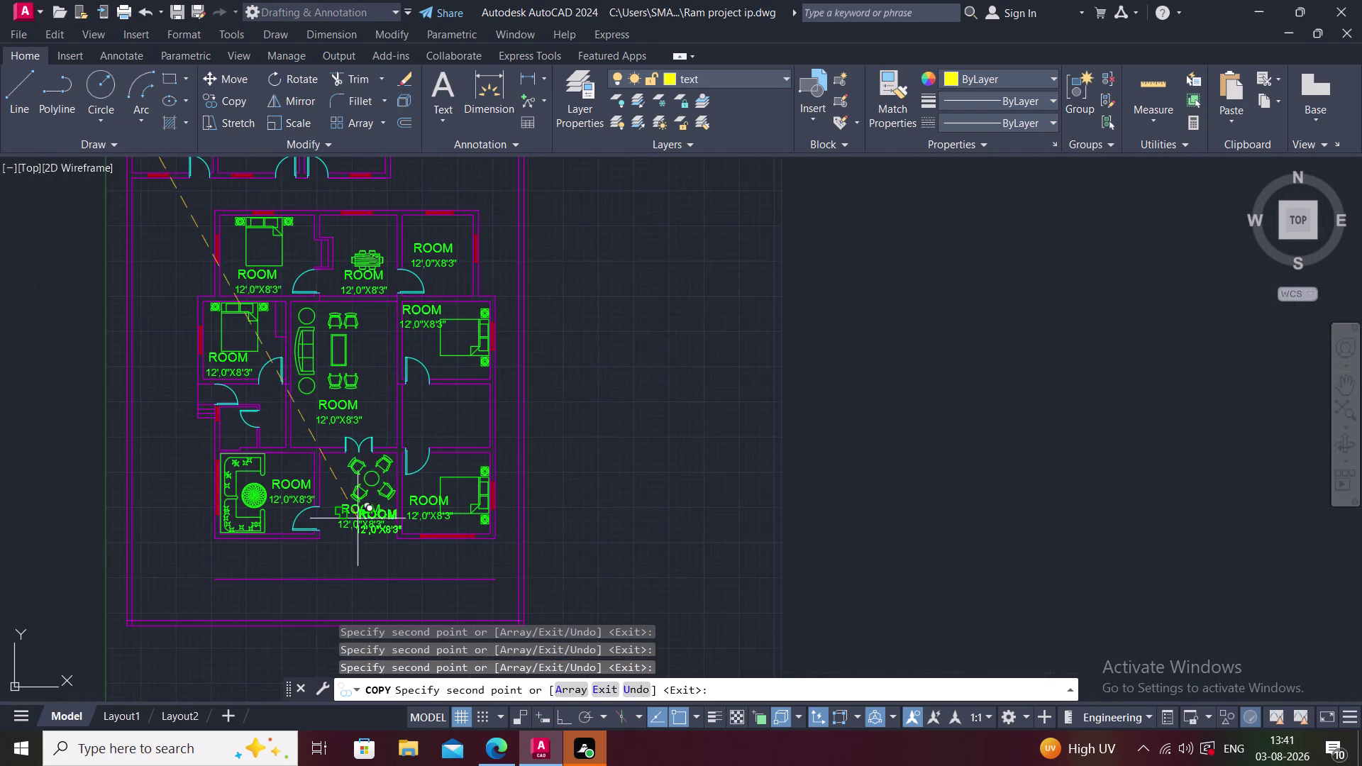
scroll(up, 3)
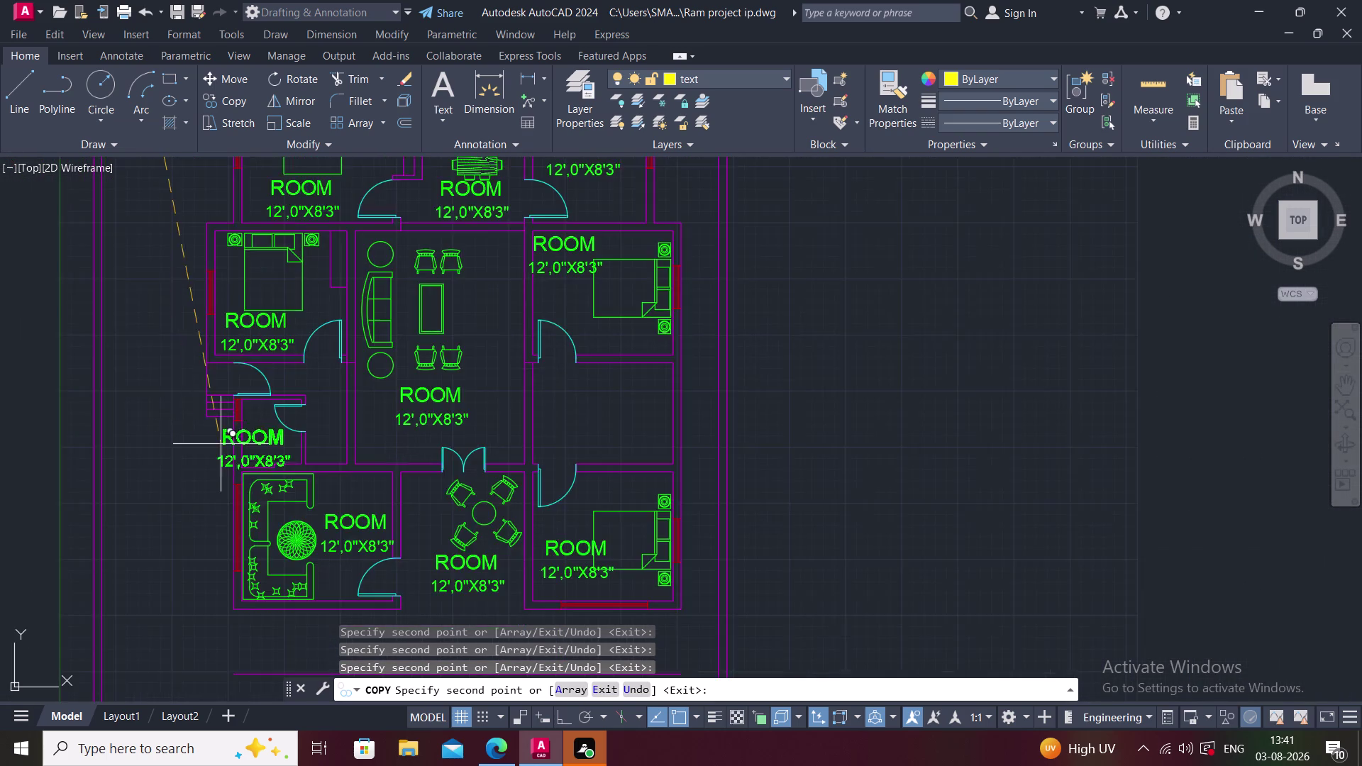
scroll(up, 3)
scroll(up, 3)
click(324, 438)
scroll(down, 3)
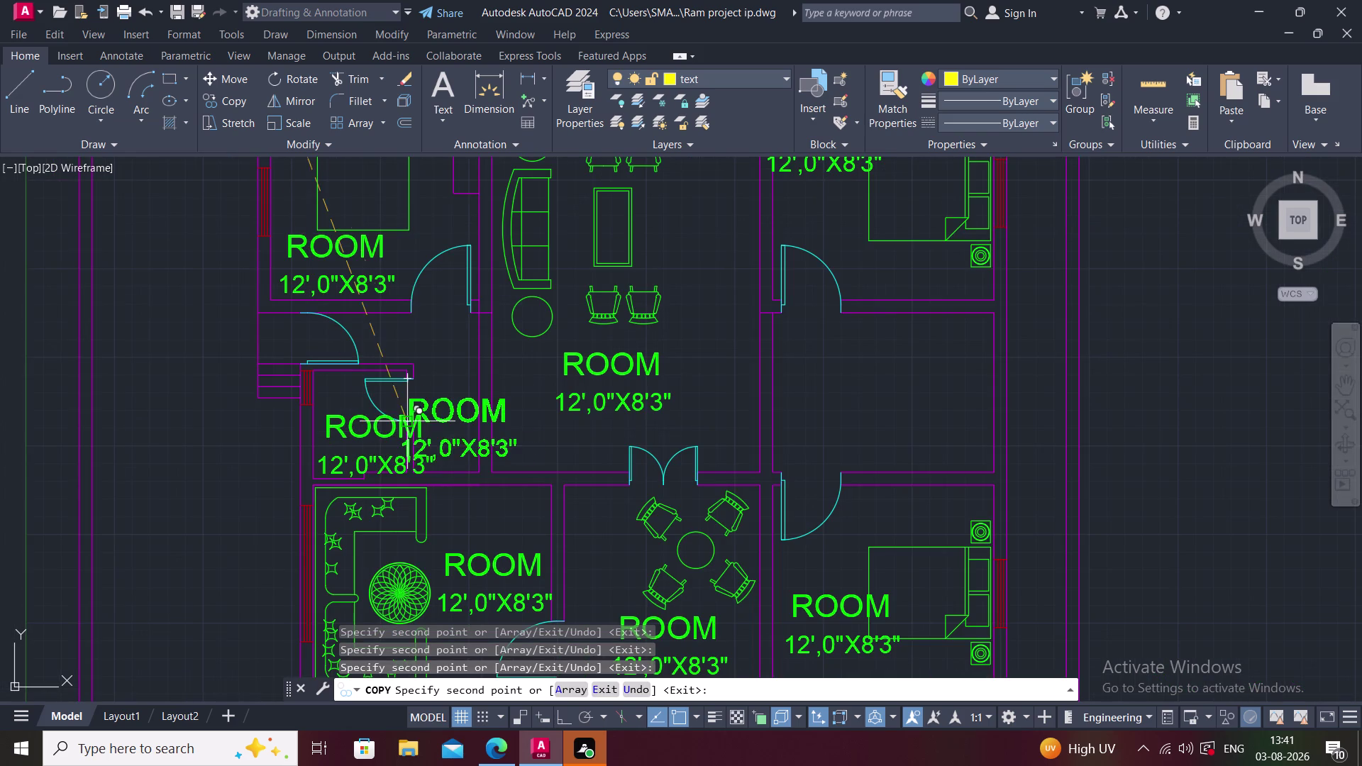
middle_drag(372, 377, 347, 496)
scroll(down, 3)
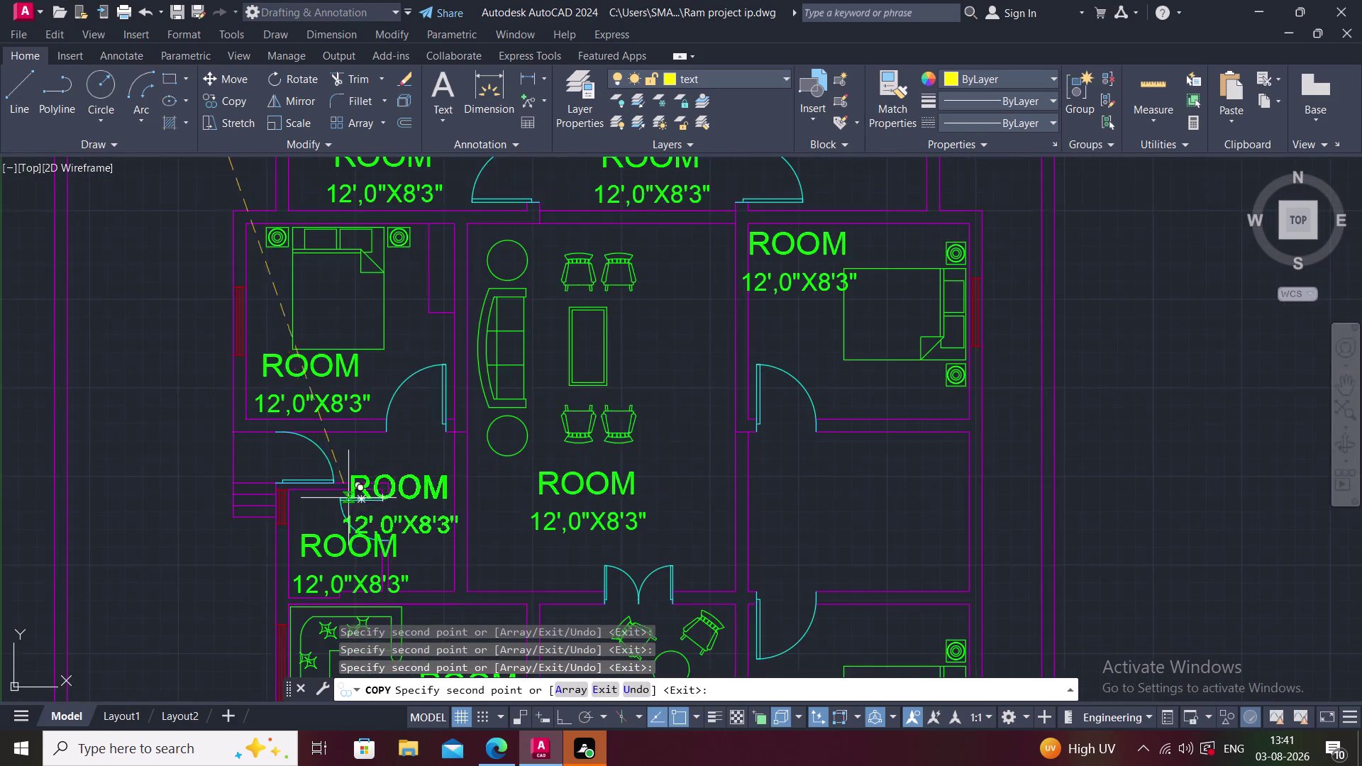
middle_drag(437, 479, 402, 495)
scroll(down, 3)
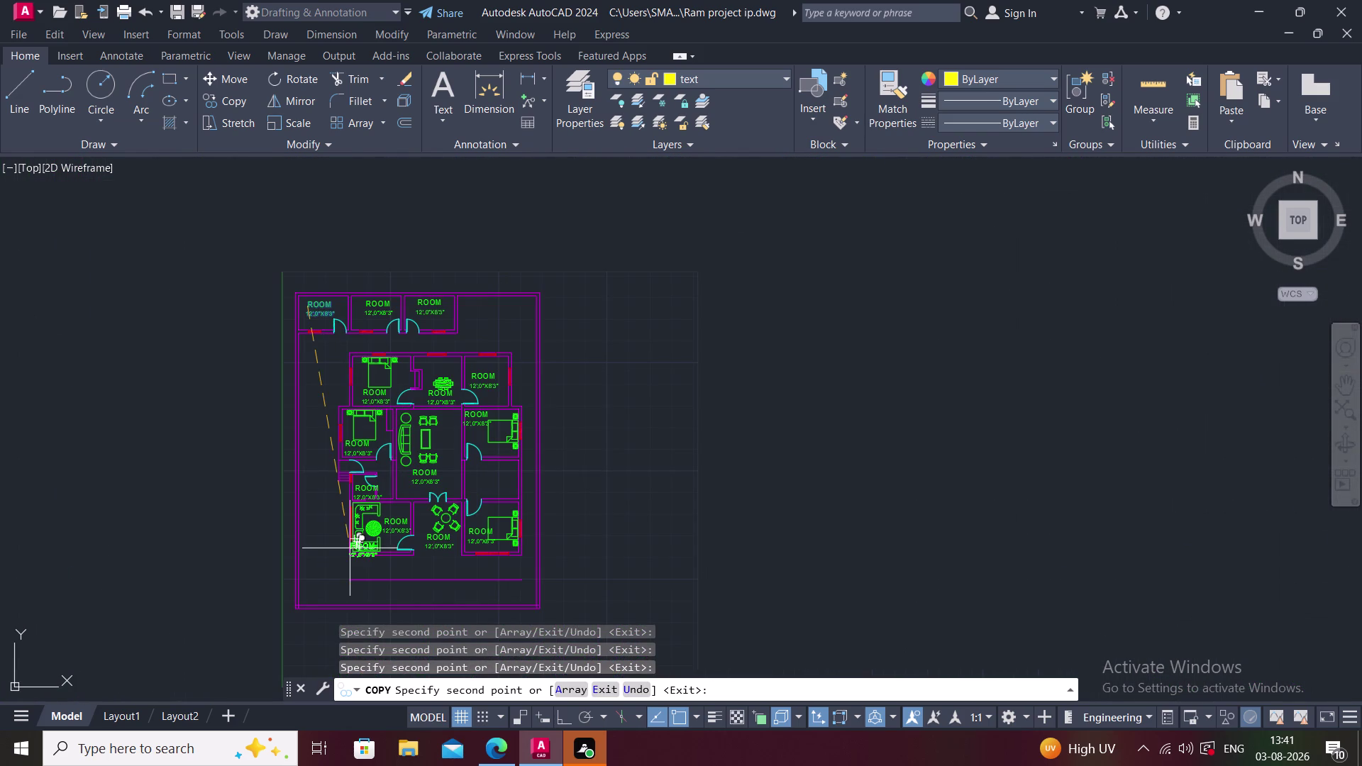
key(Escape)
middle_drag(238, 369, 296, 278)
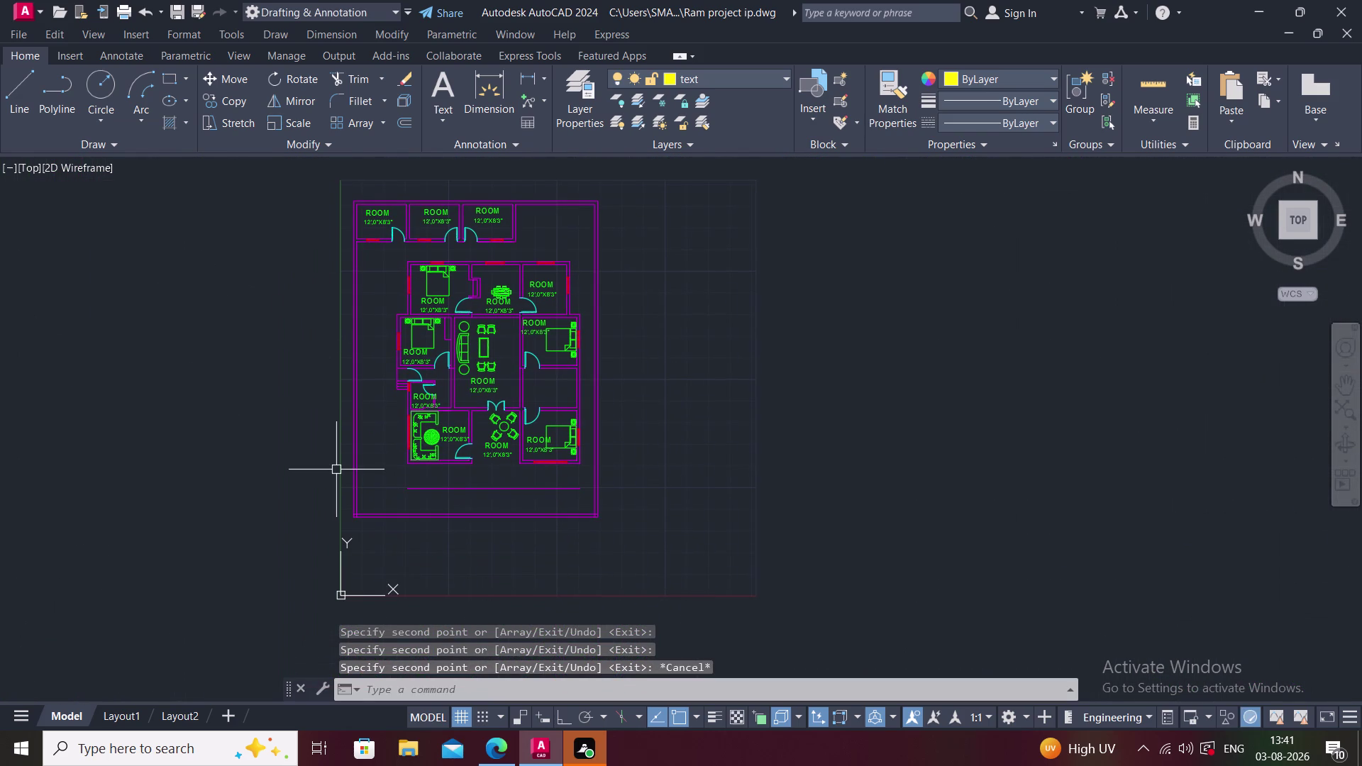
Undo the last view change and try redoing it.
key(ctrl+z)
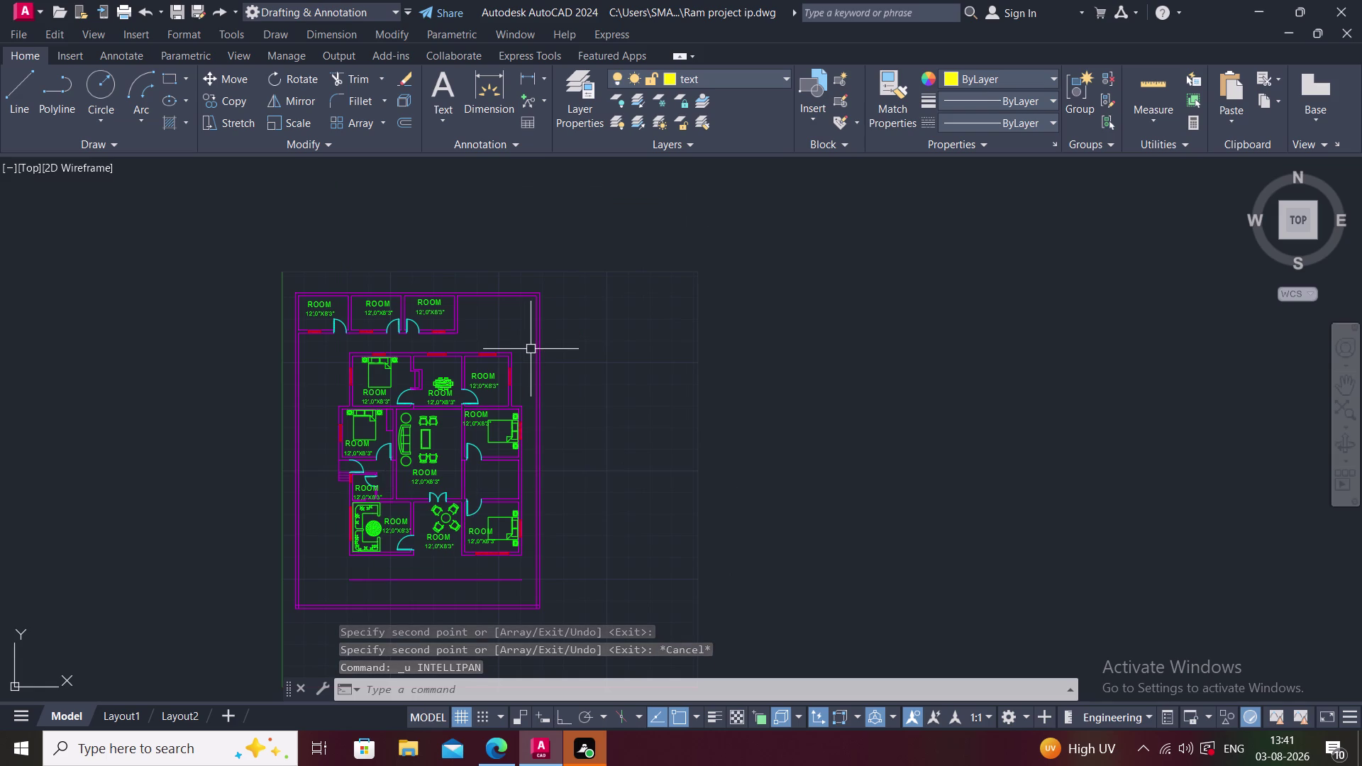
key(ctrl+y)
key(ctrl+y)
key(ctrl+y)
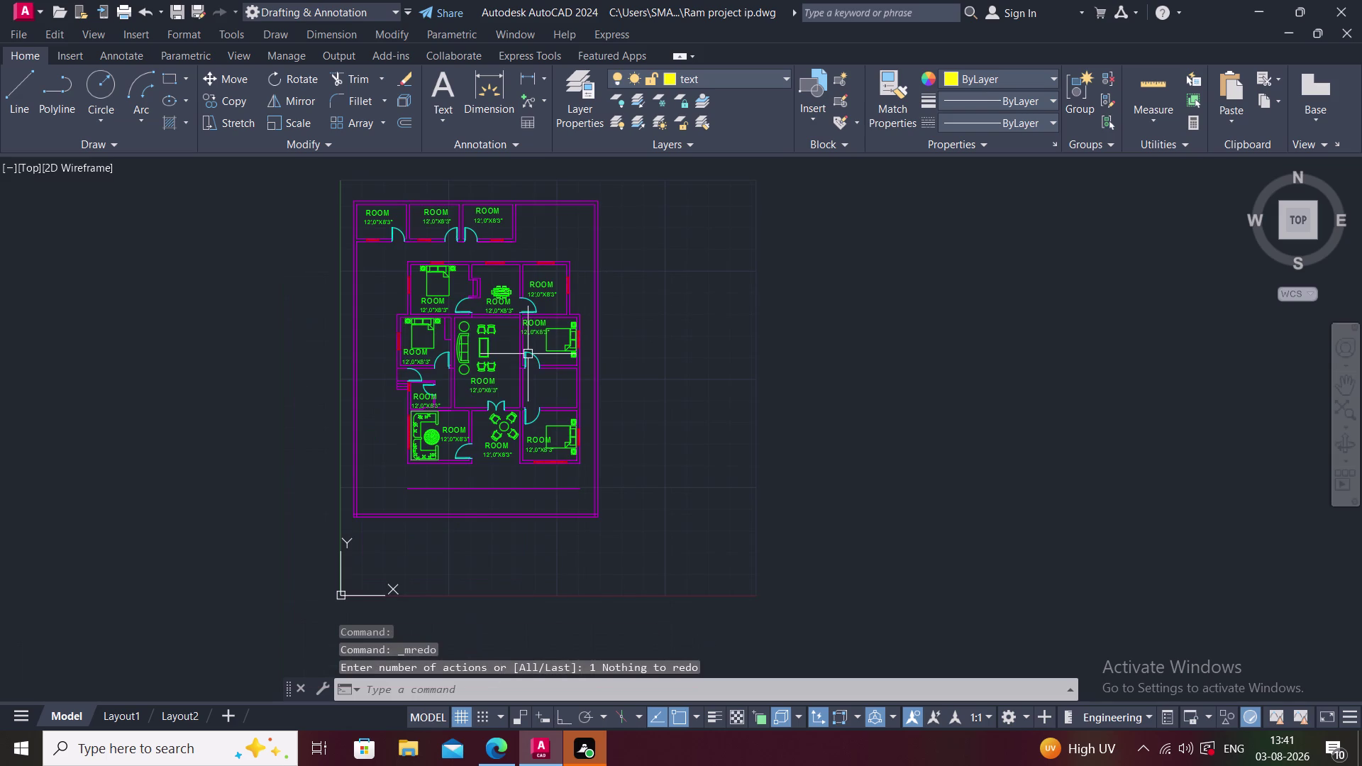
Save the labelled floor plan drawing.
key(ctrl+s)
key(ctrl+s)
key(ctrl+s)
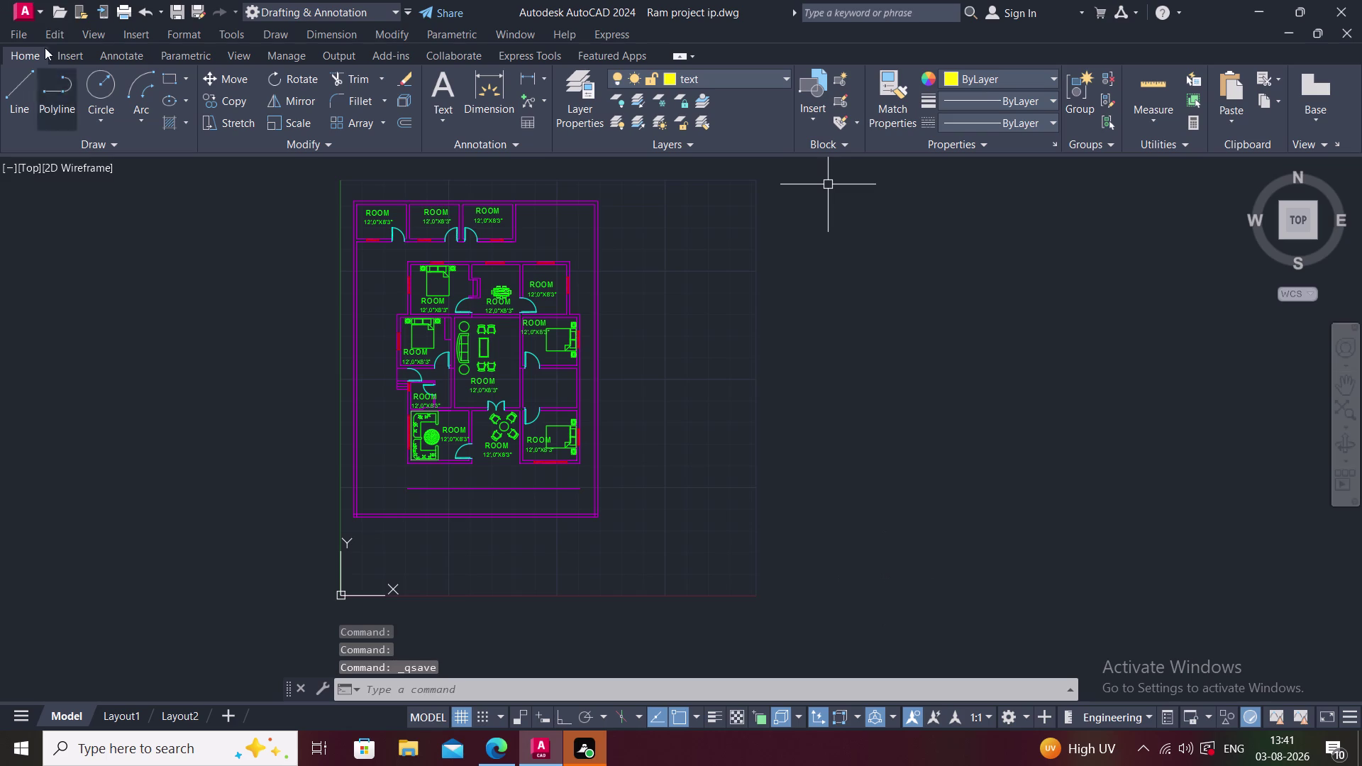
click(22, 16)
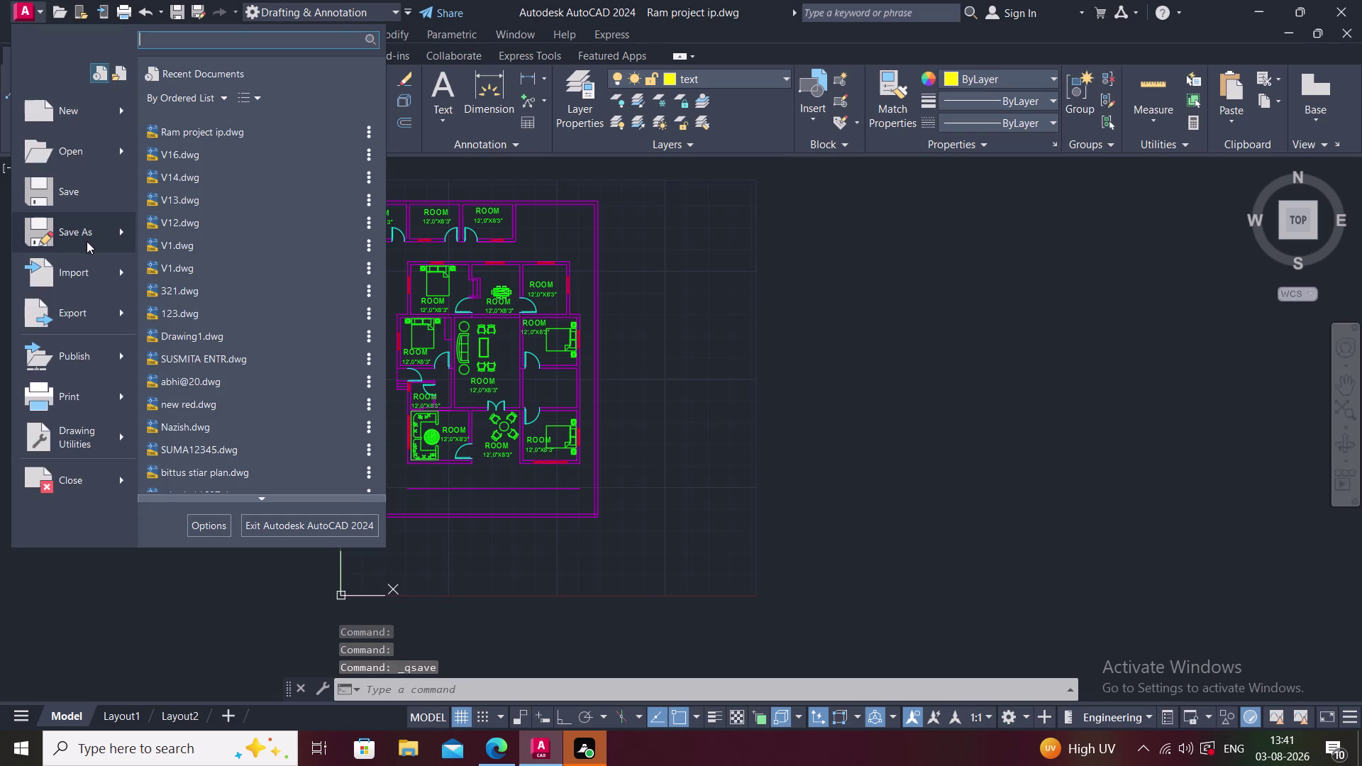
Save the drawing as Ram project ip.dwg, replacing the existing file.
click(93, 202)
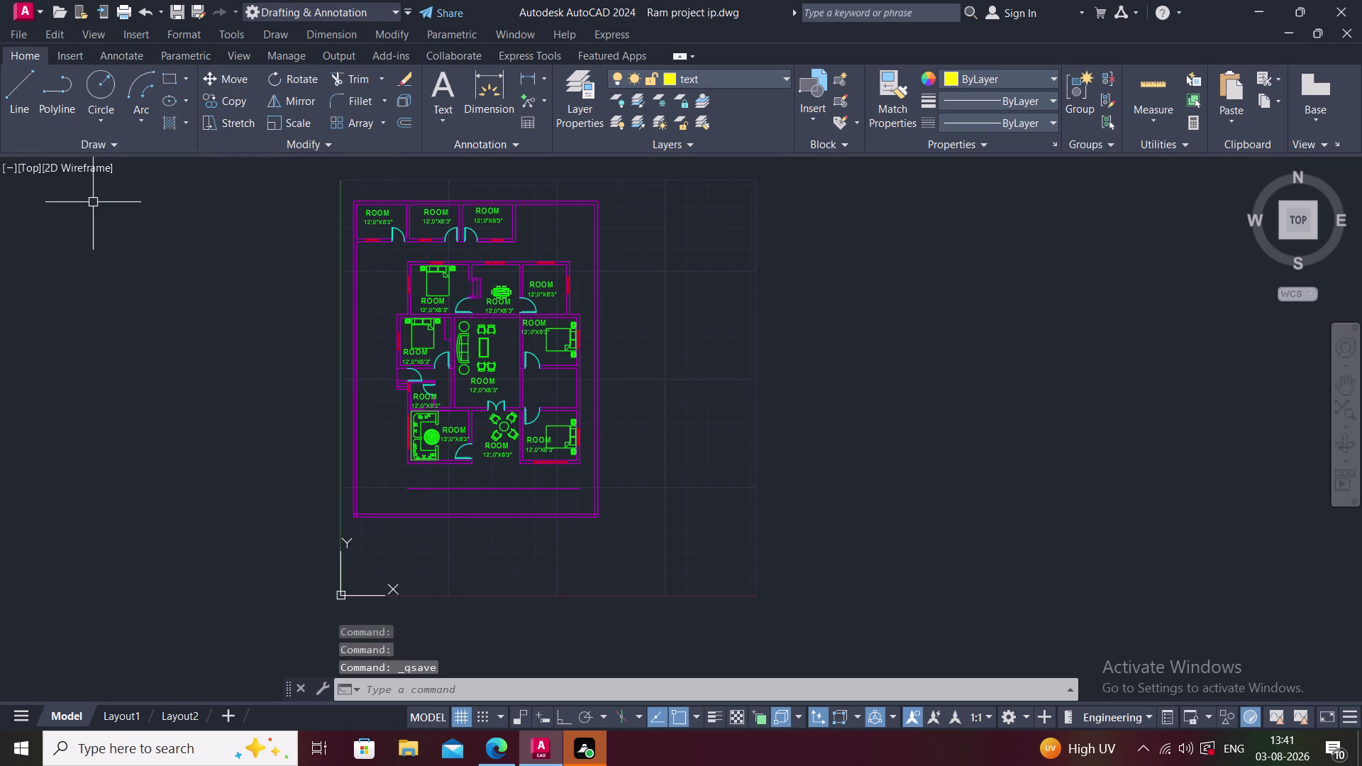
click(25, 3)
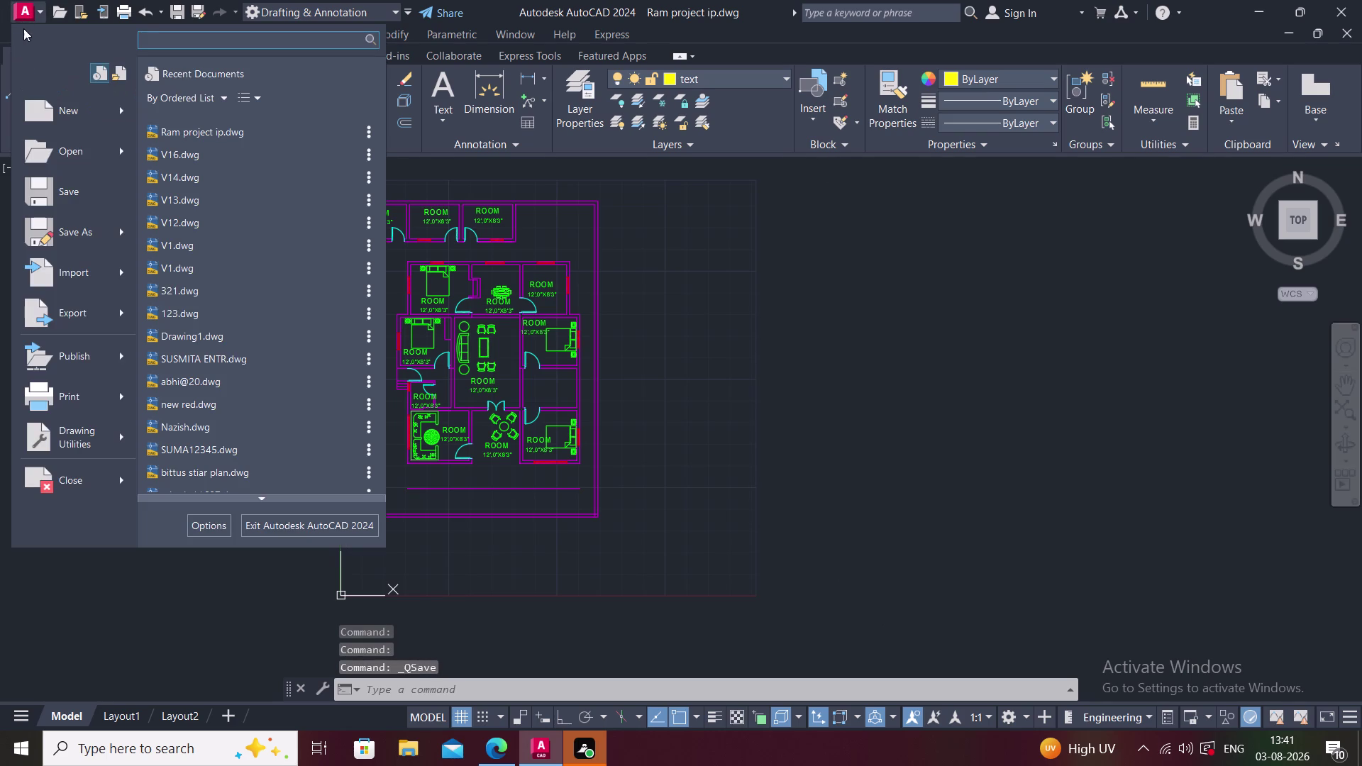
click(88, 228)
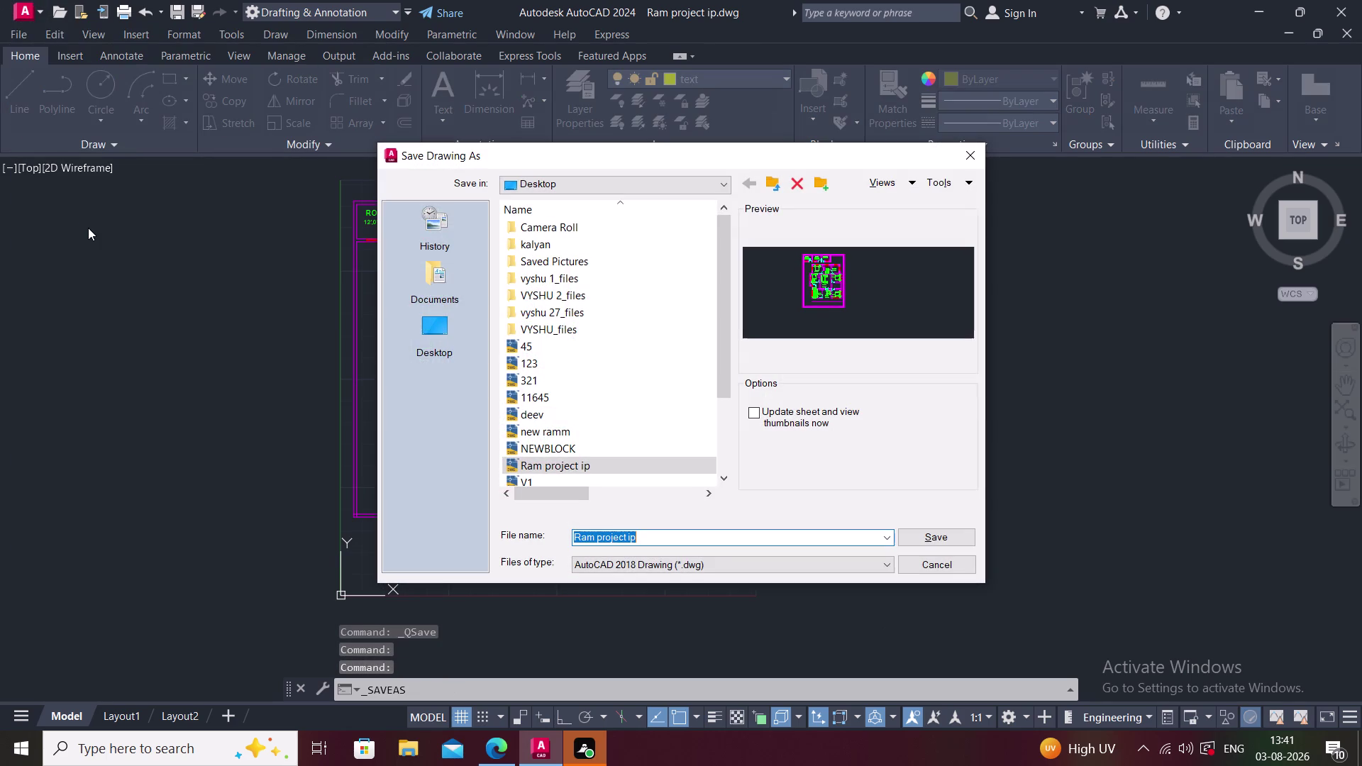
click(937, 541)
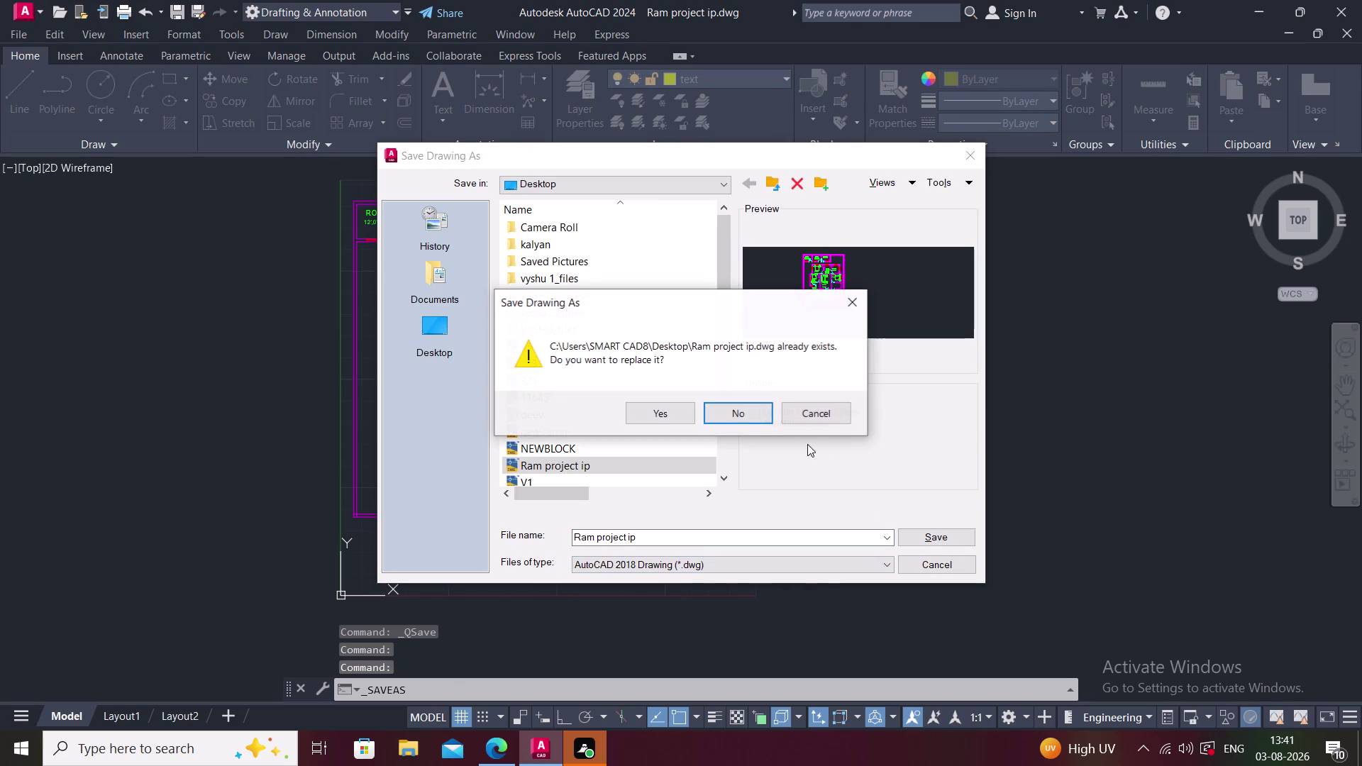
click(737, 412)
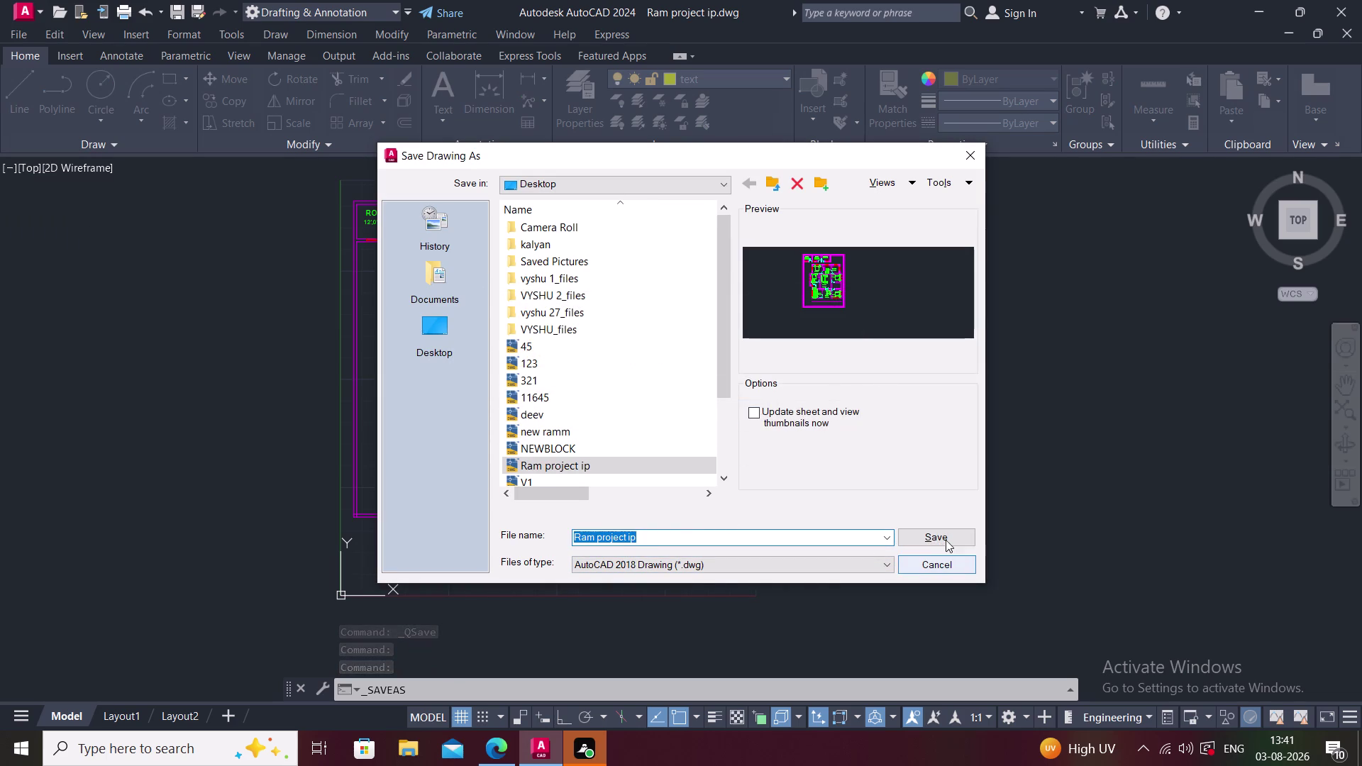
click(941, 535)
click(672, 410)
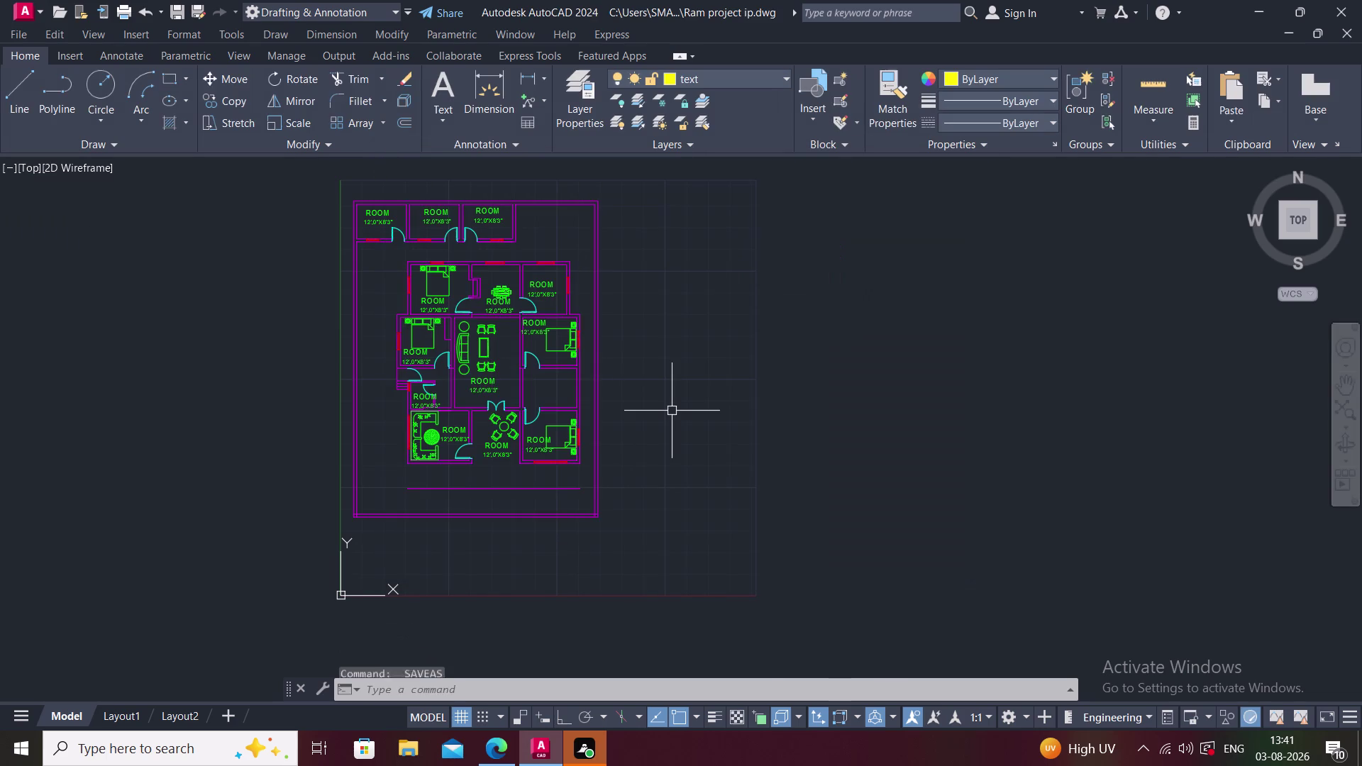
Minimise AutoCAD to show the Windows desktop.
scroll(down, 3)
middle_drag(668, 404, 606, 467)
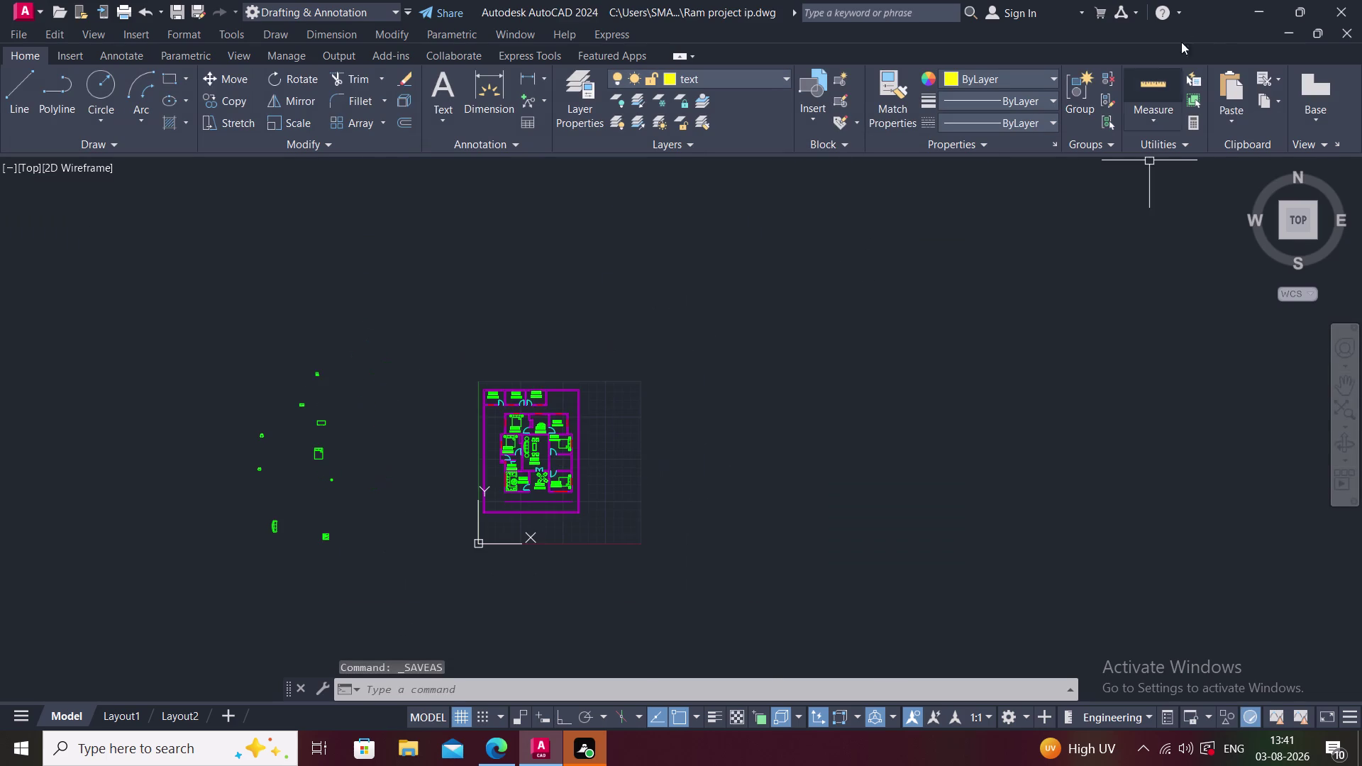
click(1263, 13)
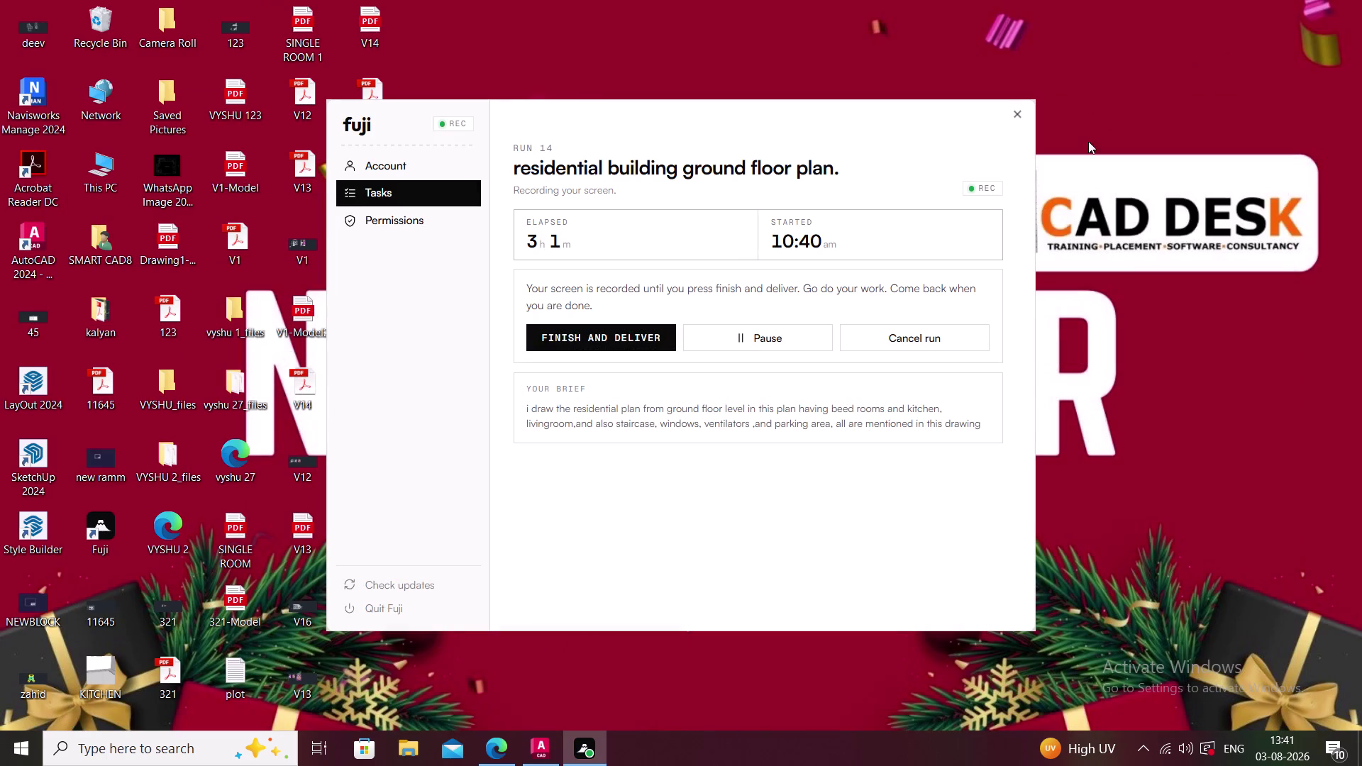